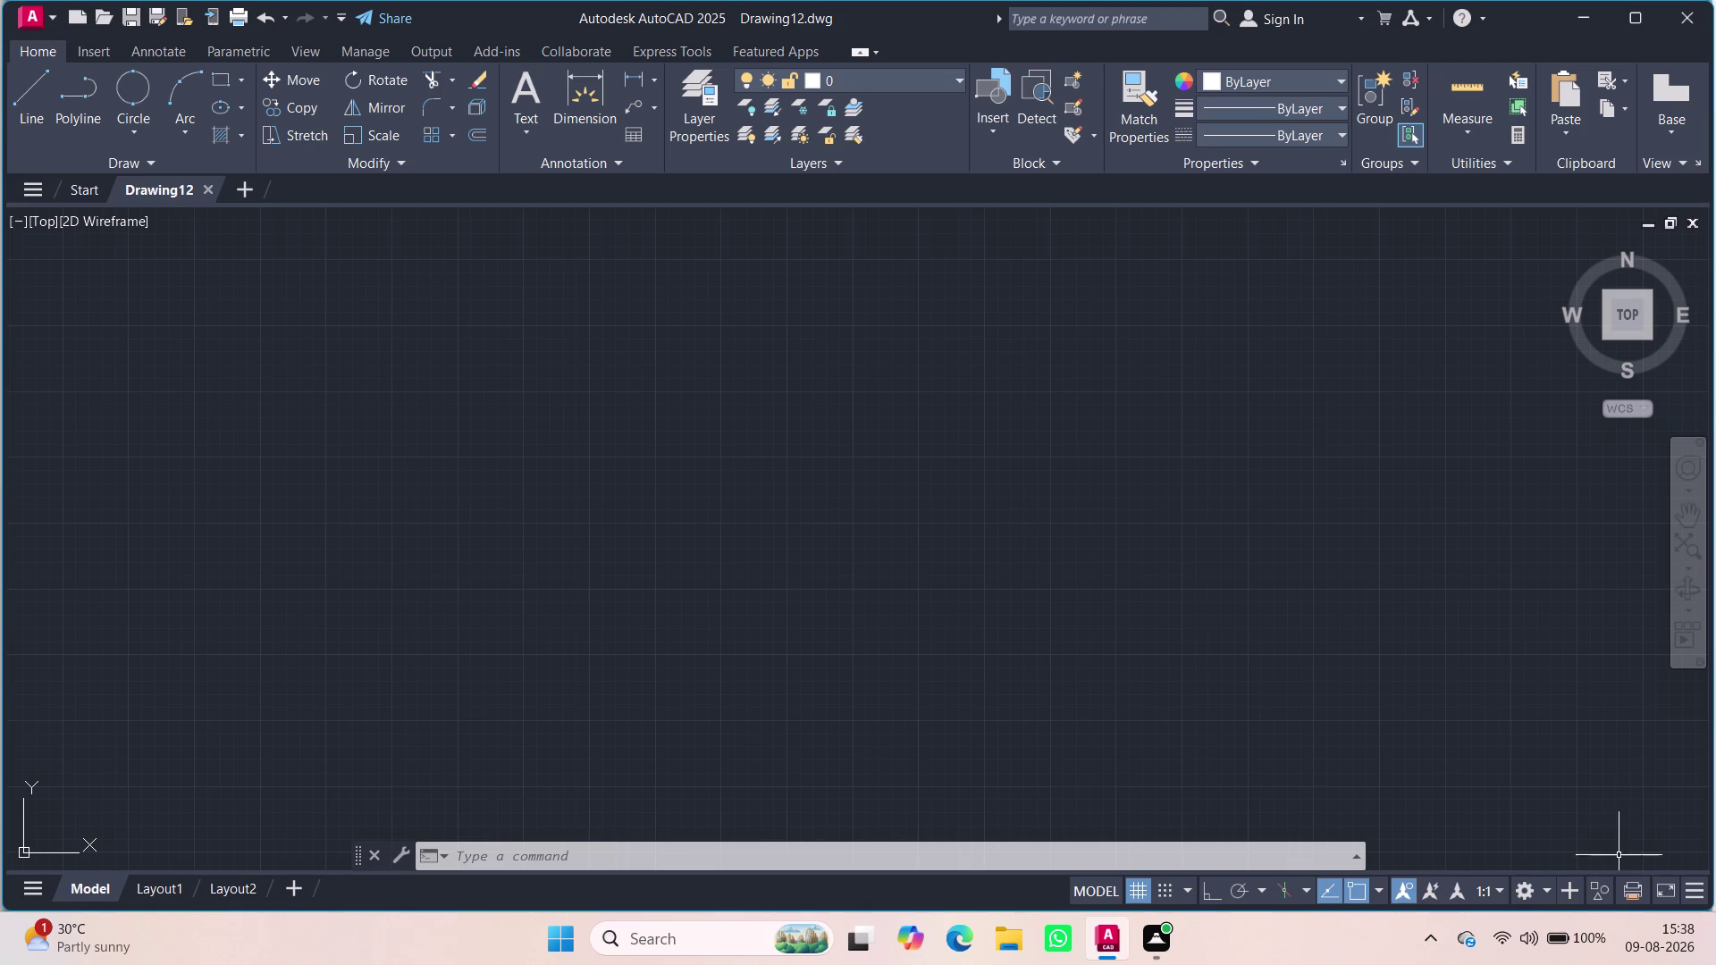
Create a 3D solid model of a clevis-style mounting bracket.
Switch the workspace to 3D Modeling and cancel the stray DS command.
click(1538, 888)
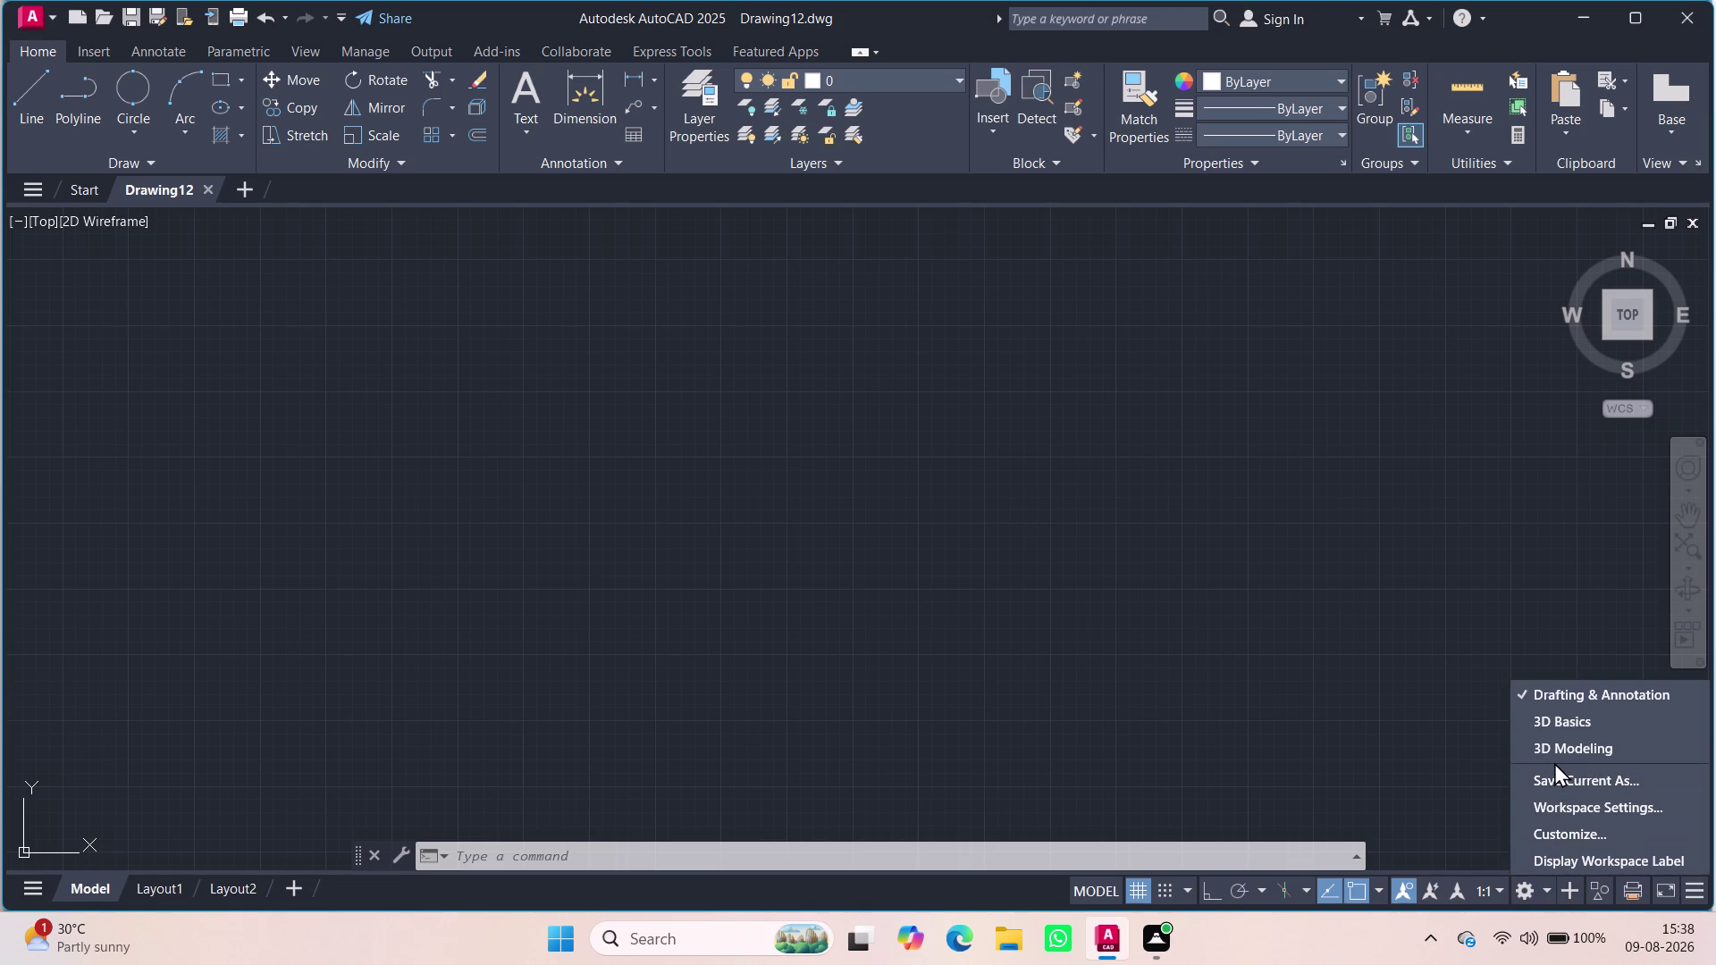
click(1553, 756)
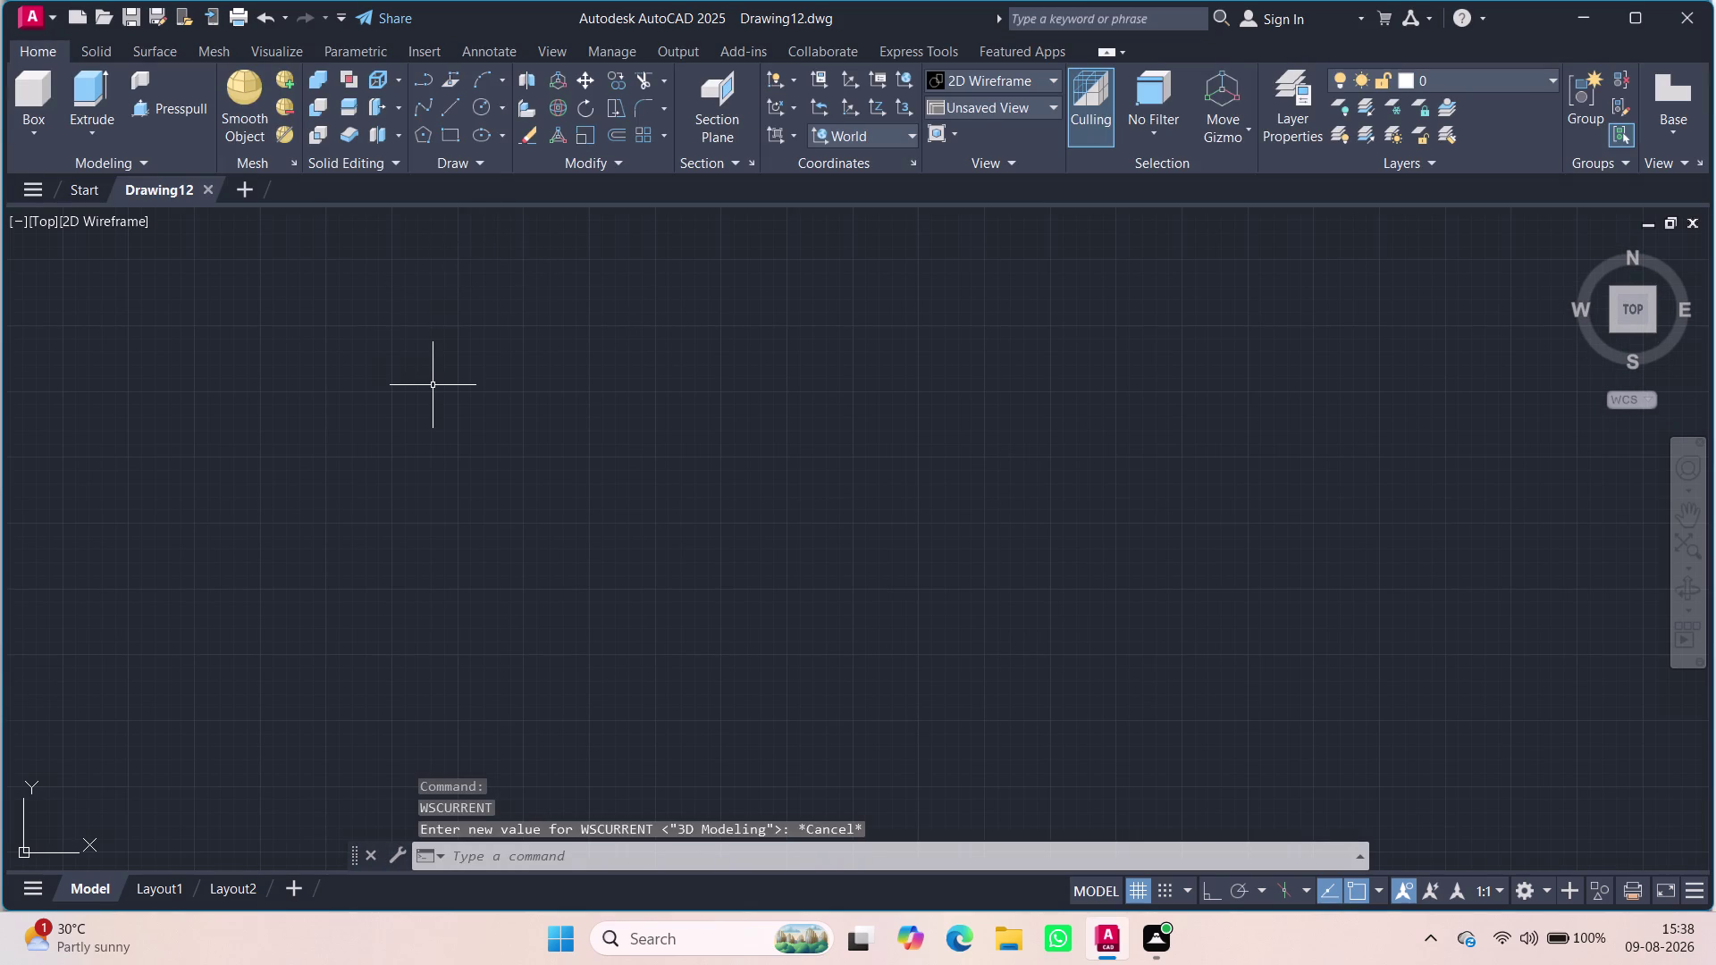
text(ds)
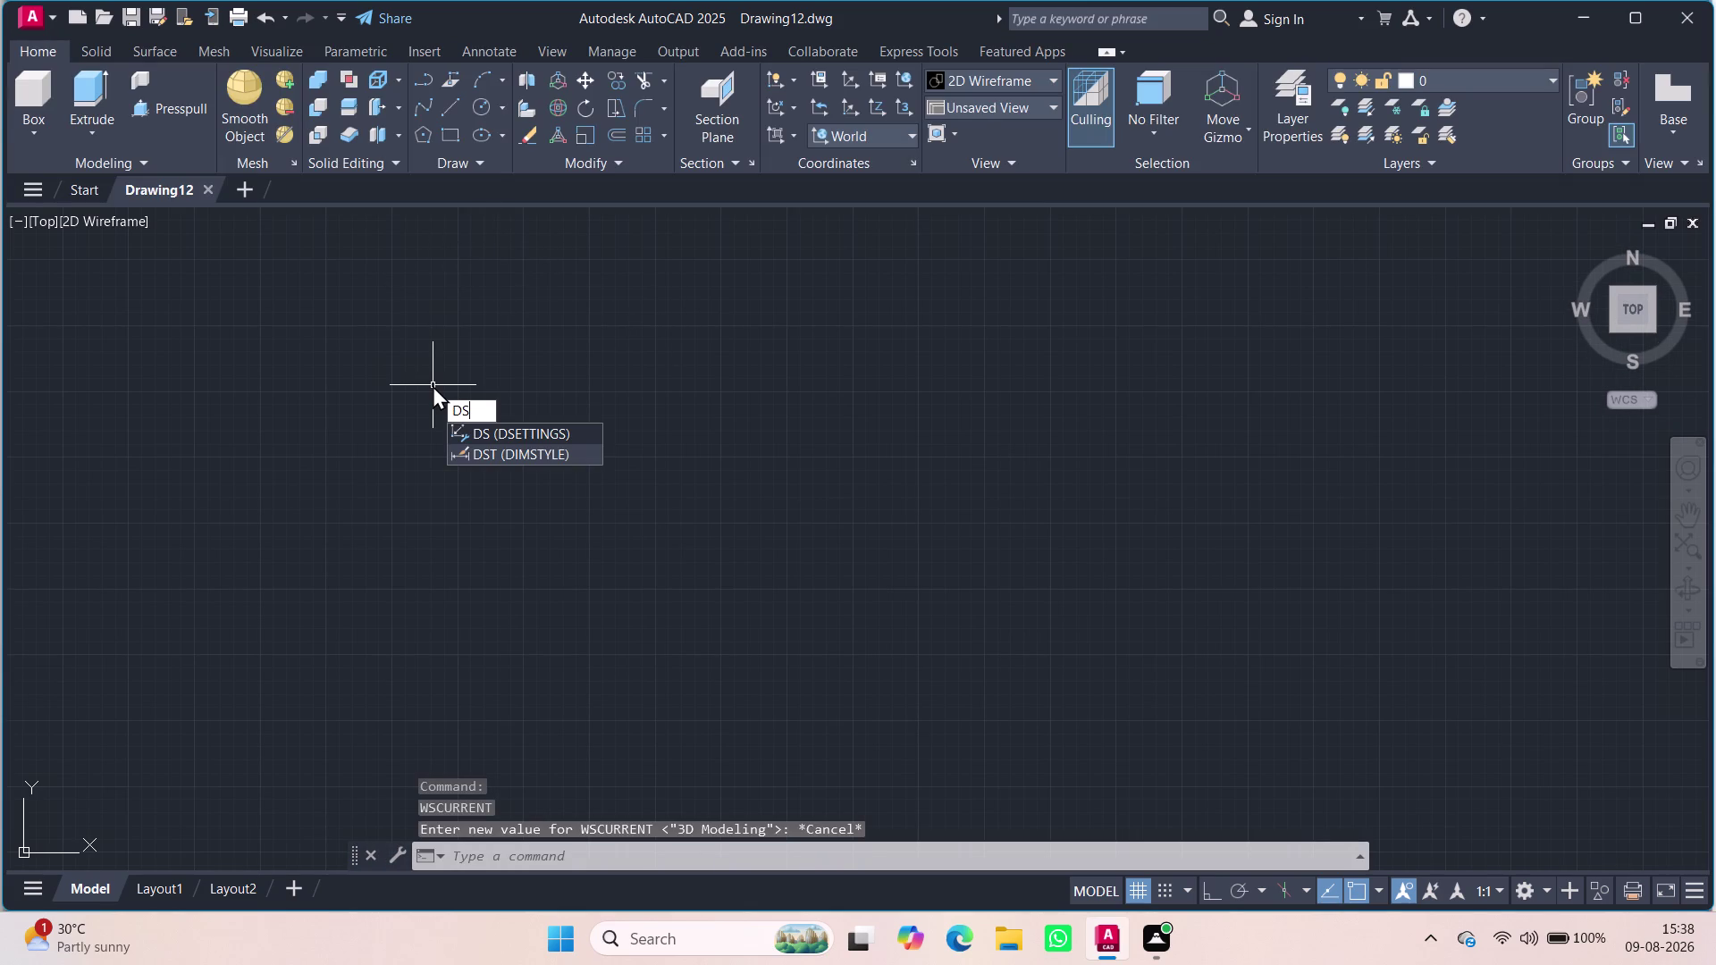
key(Escape)
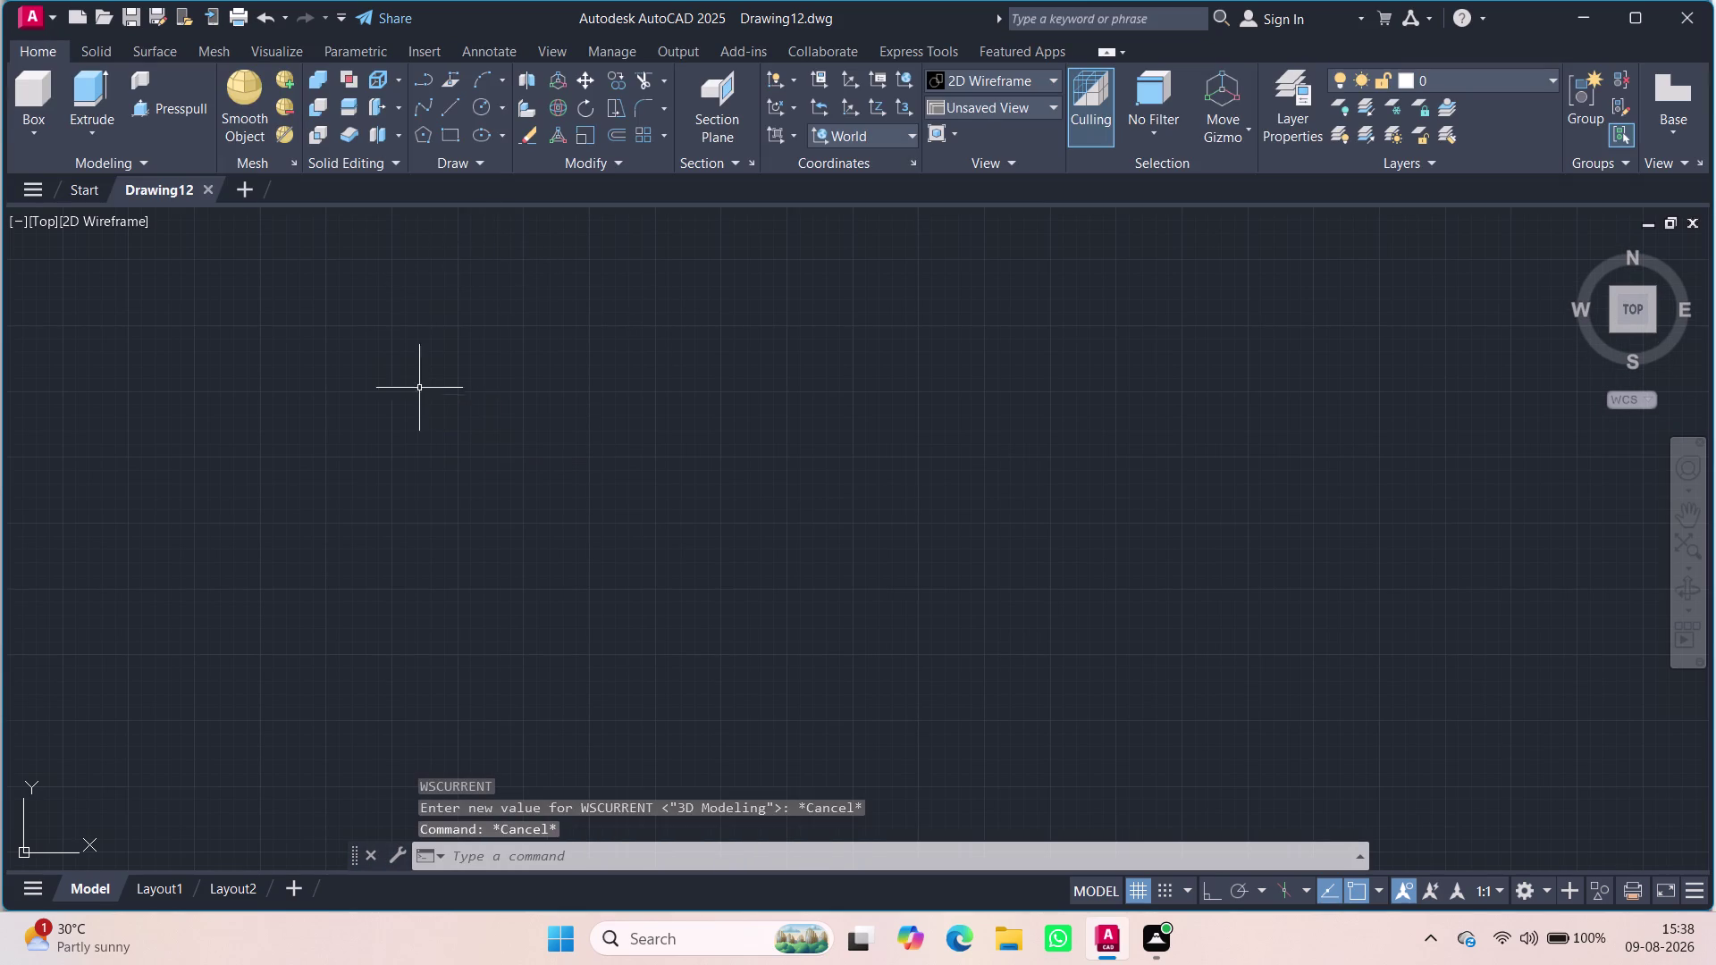
click(48, 224)
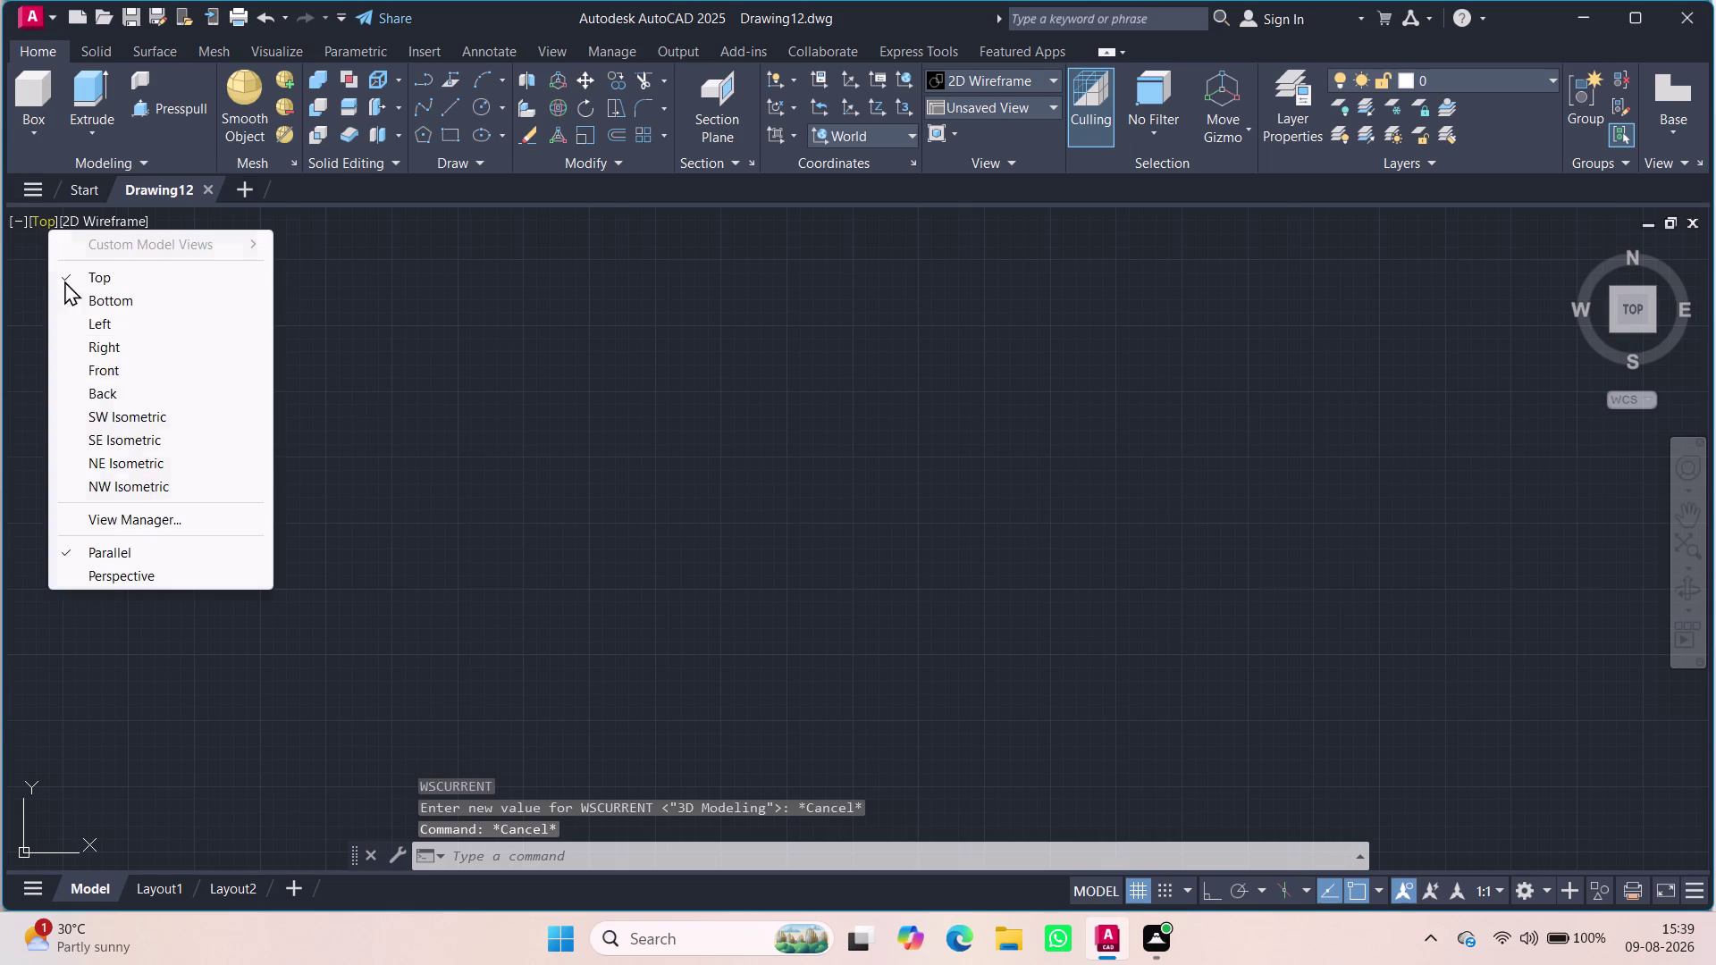
Go to SE Isometric, then set both the UCS and the named view to Top.
click(102, 438)
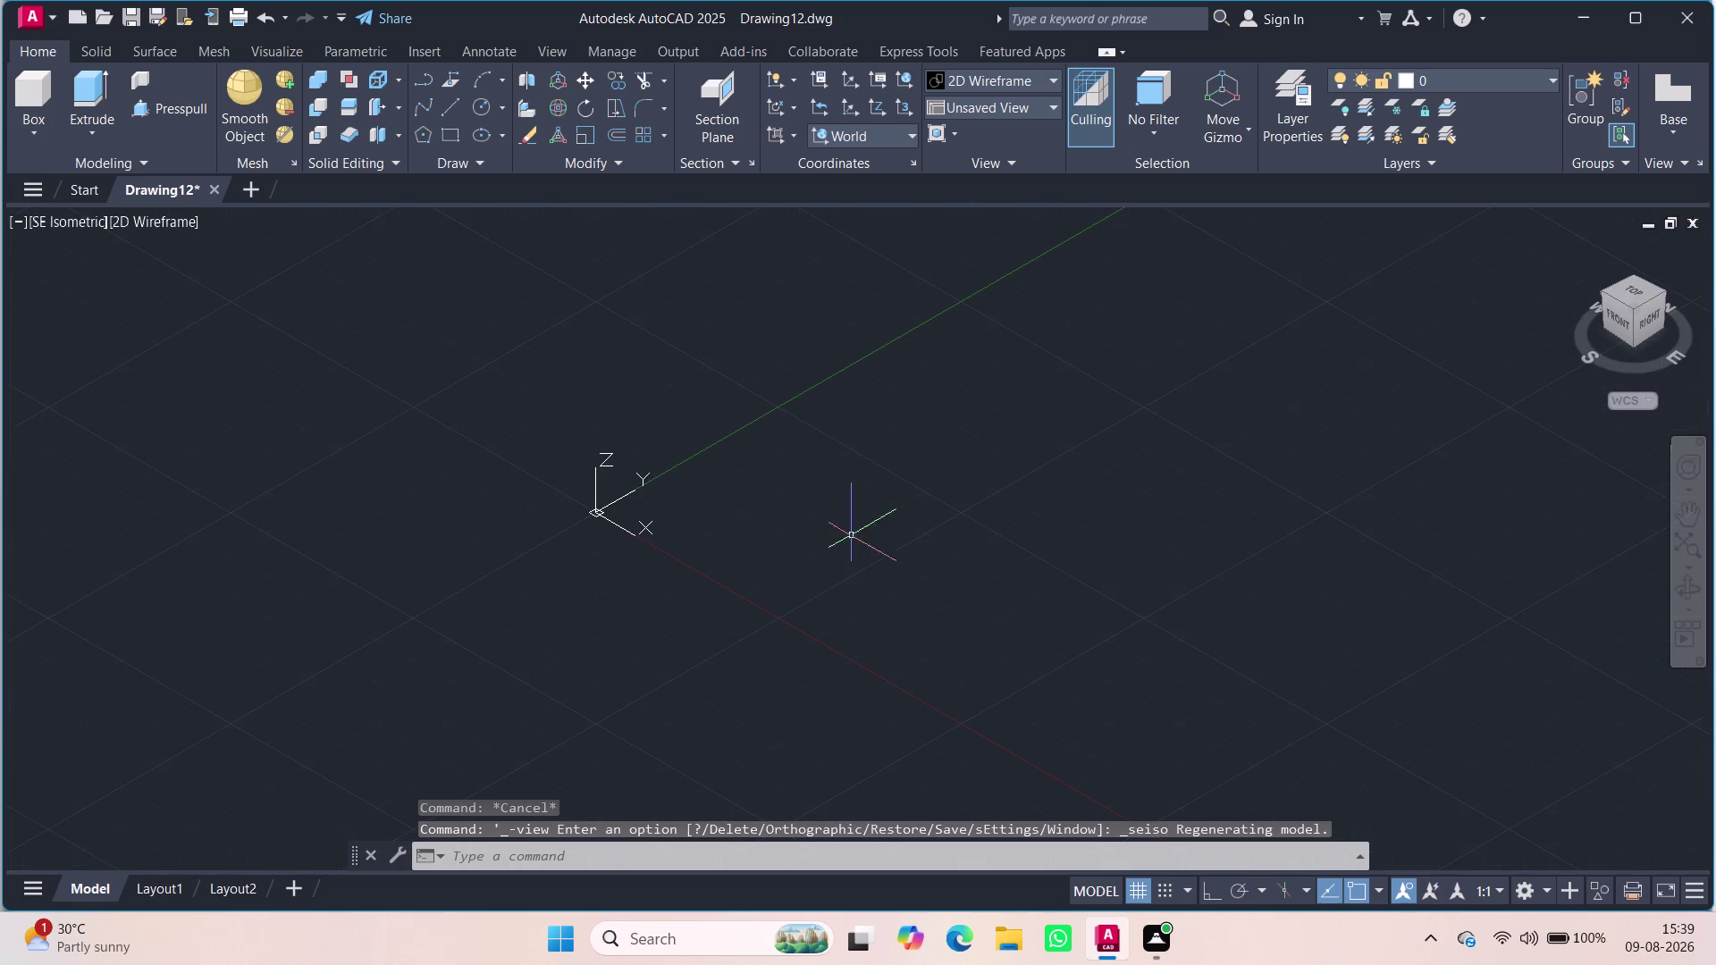
click(922, 131)
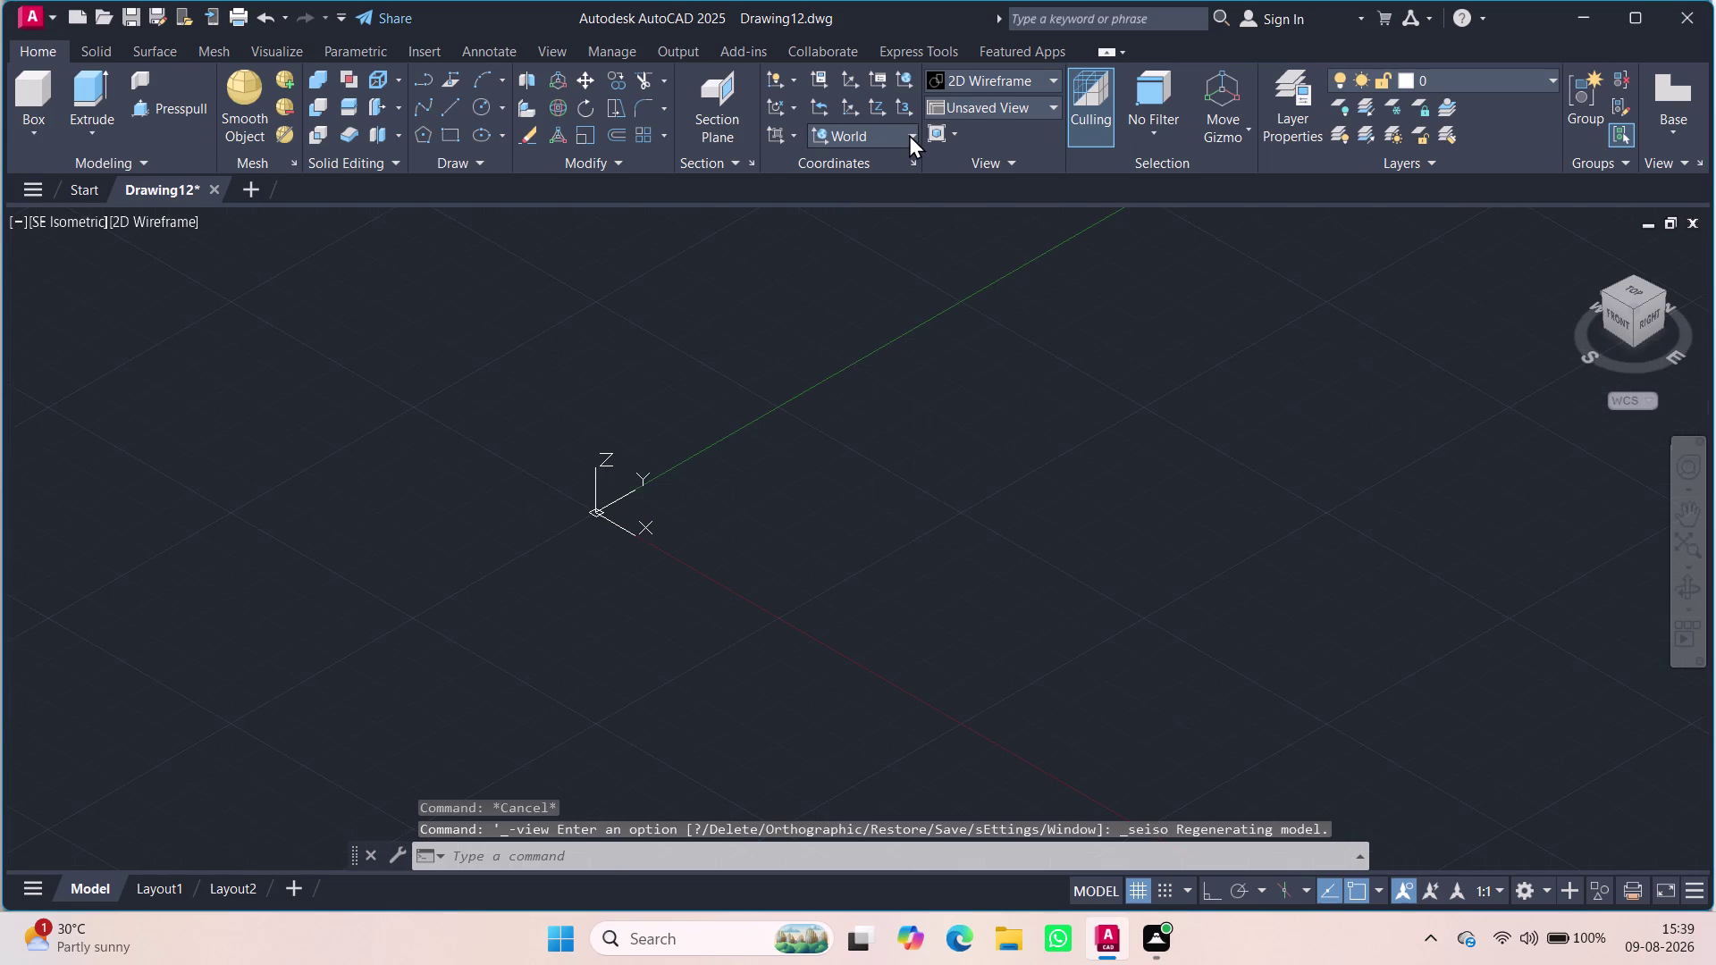
click(908, 134)
click(907, 132)
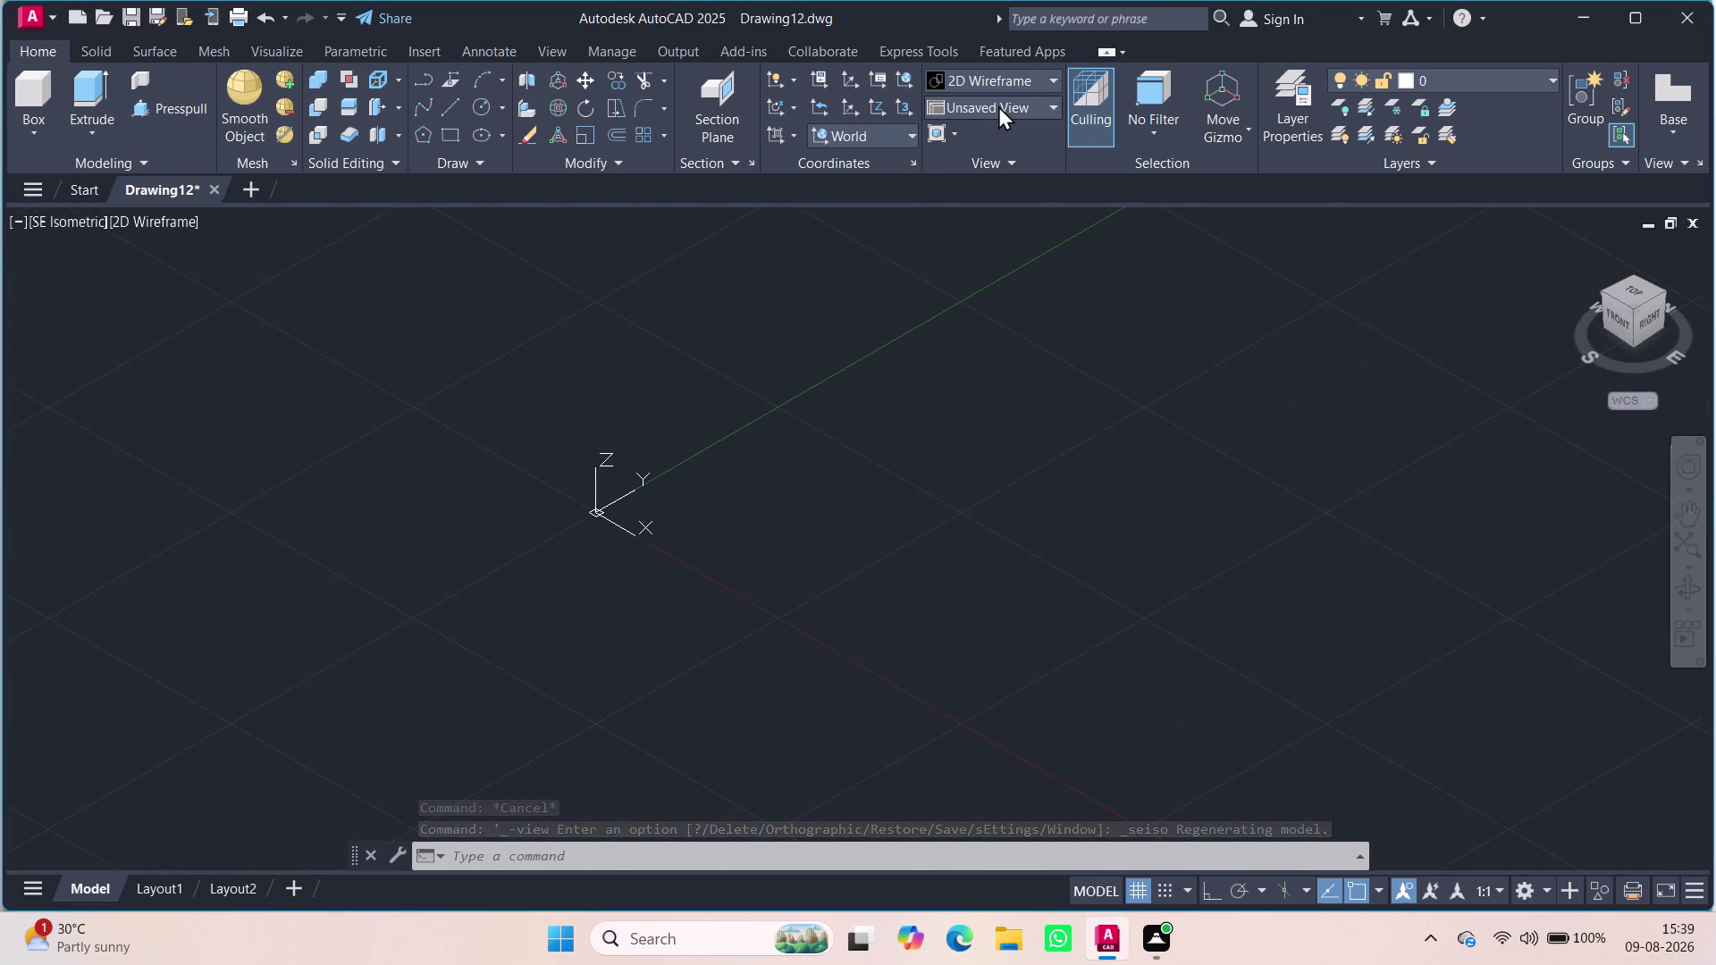
click(999, 106)
click(982, 125)
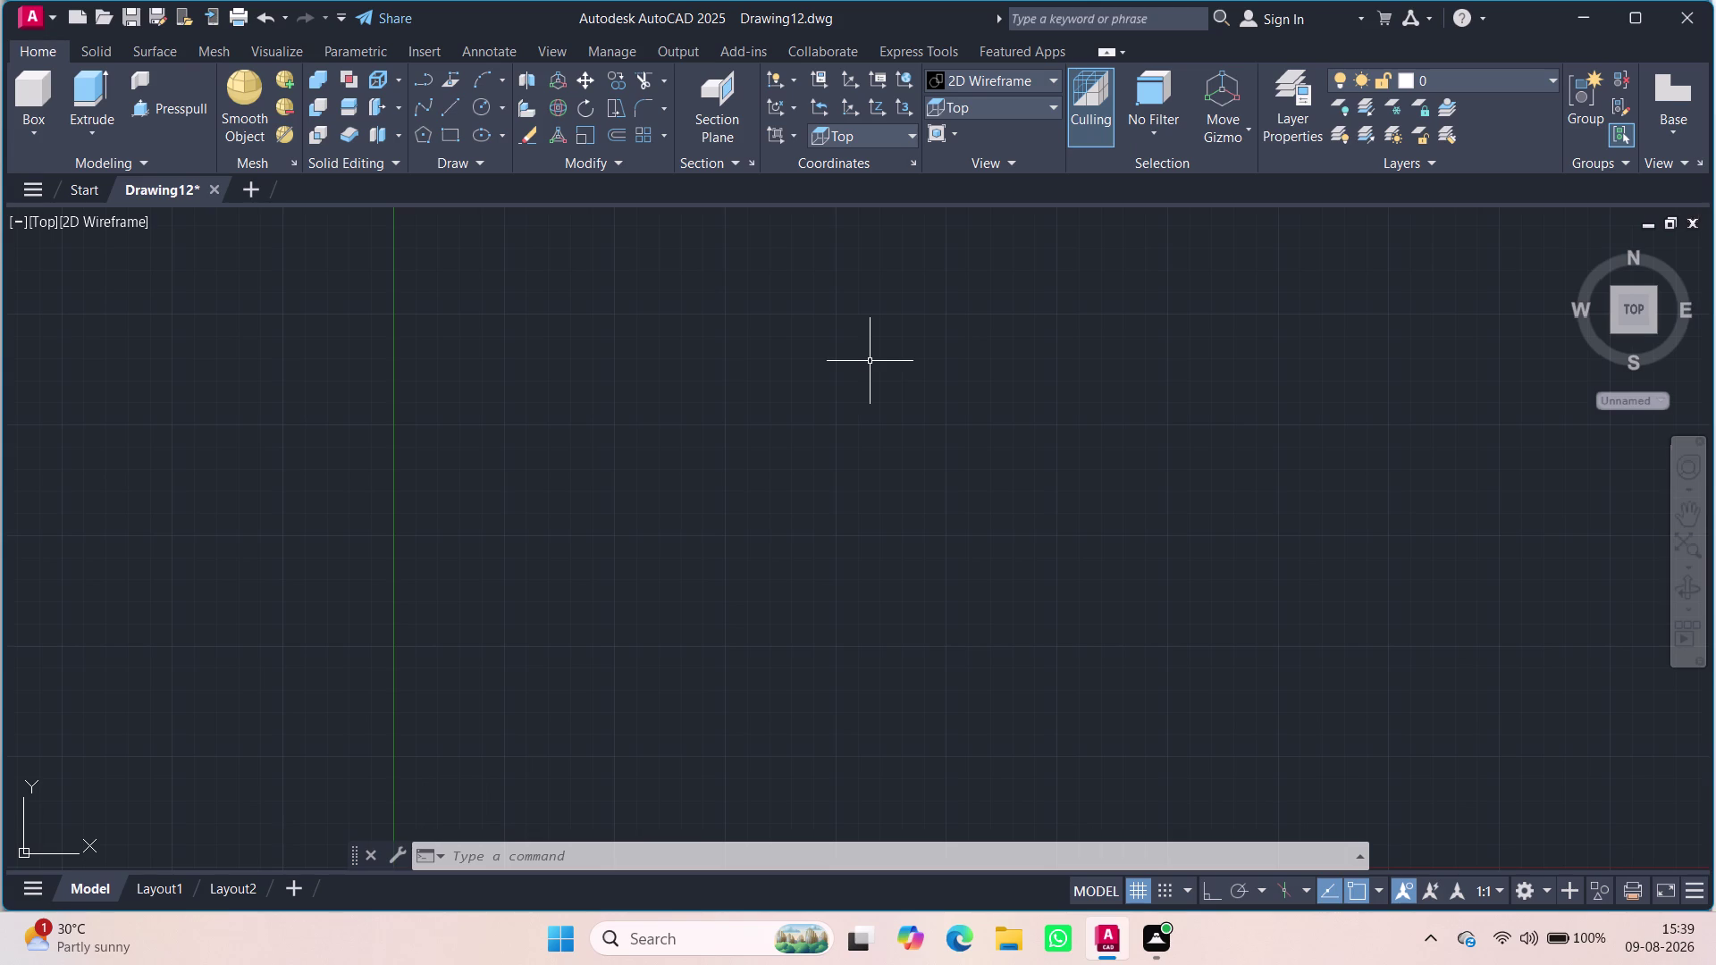
Start a line at a picked point with Ortho mode turned on.
key(l)
key(Return)
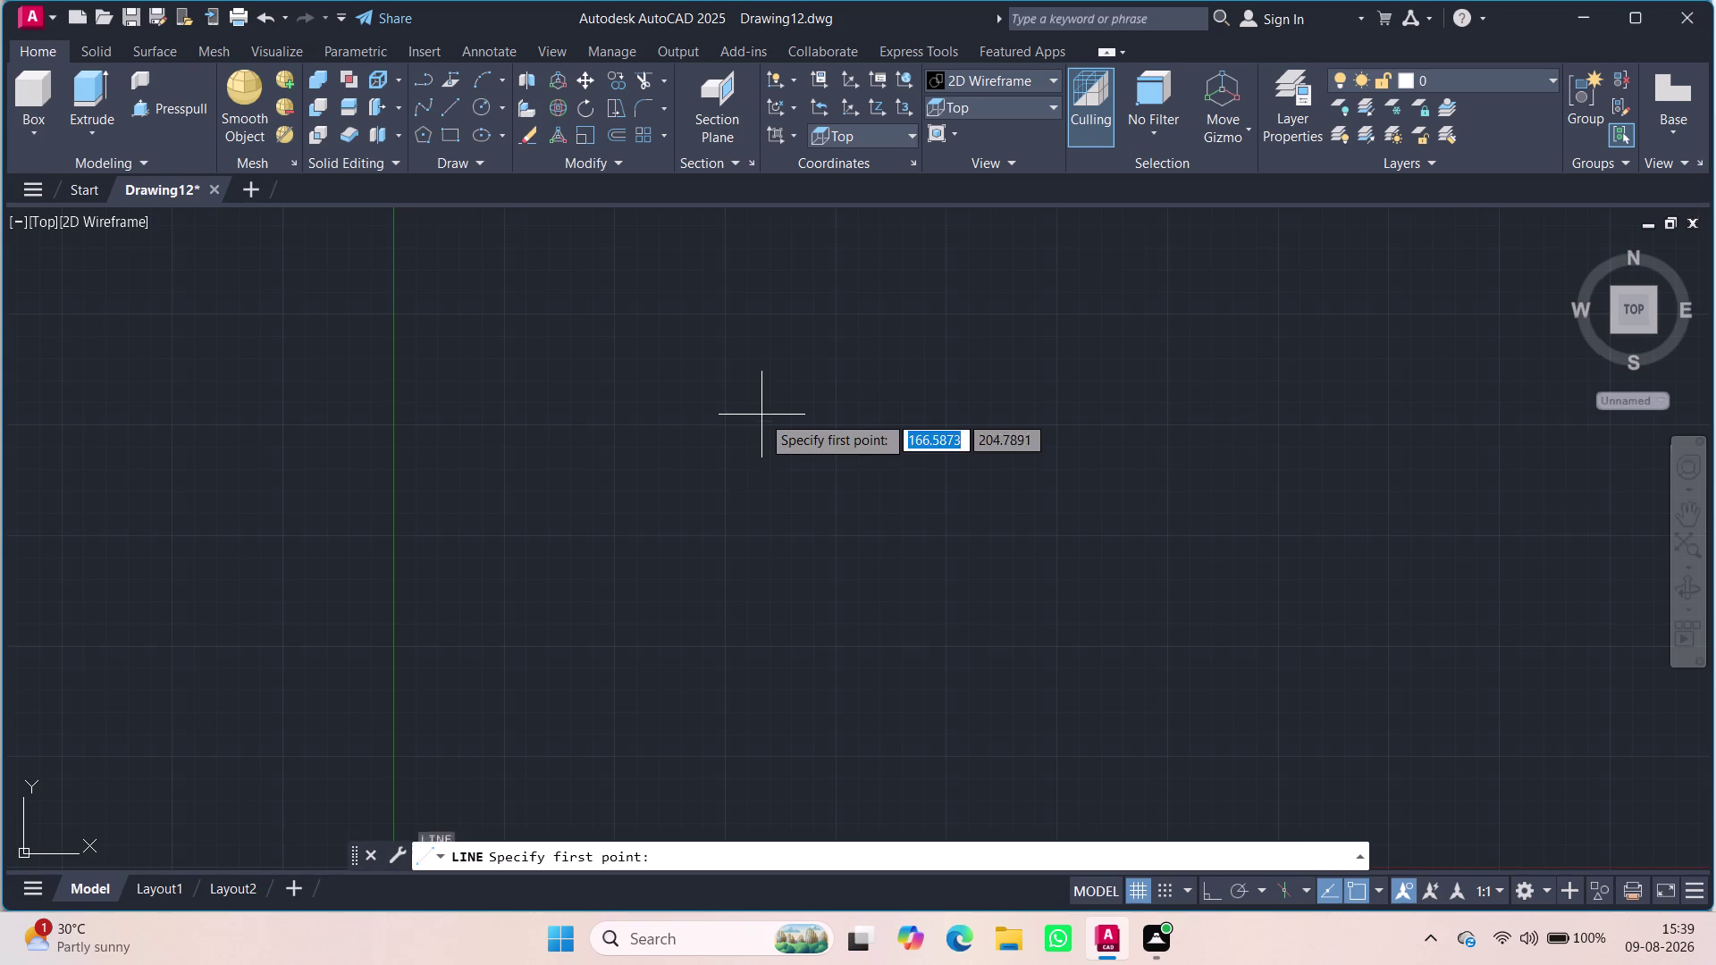
click(635, 448)
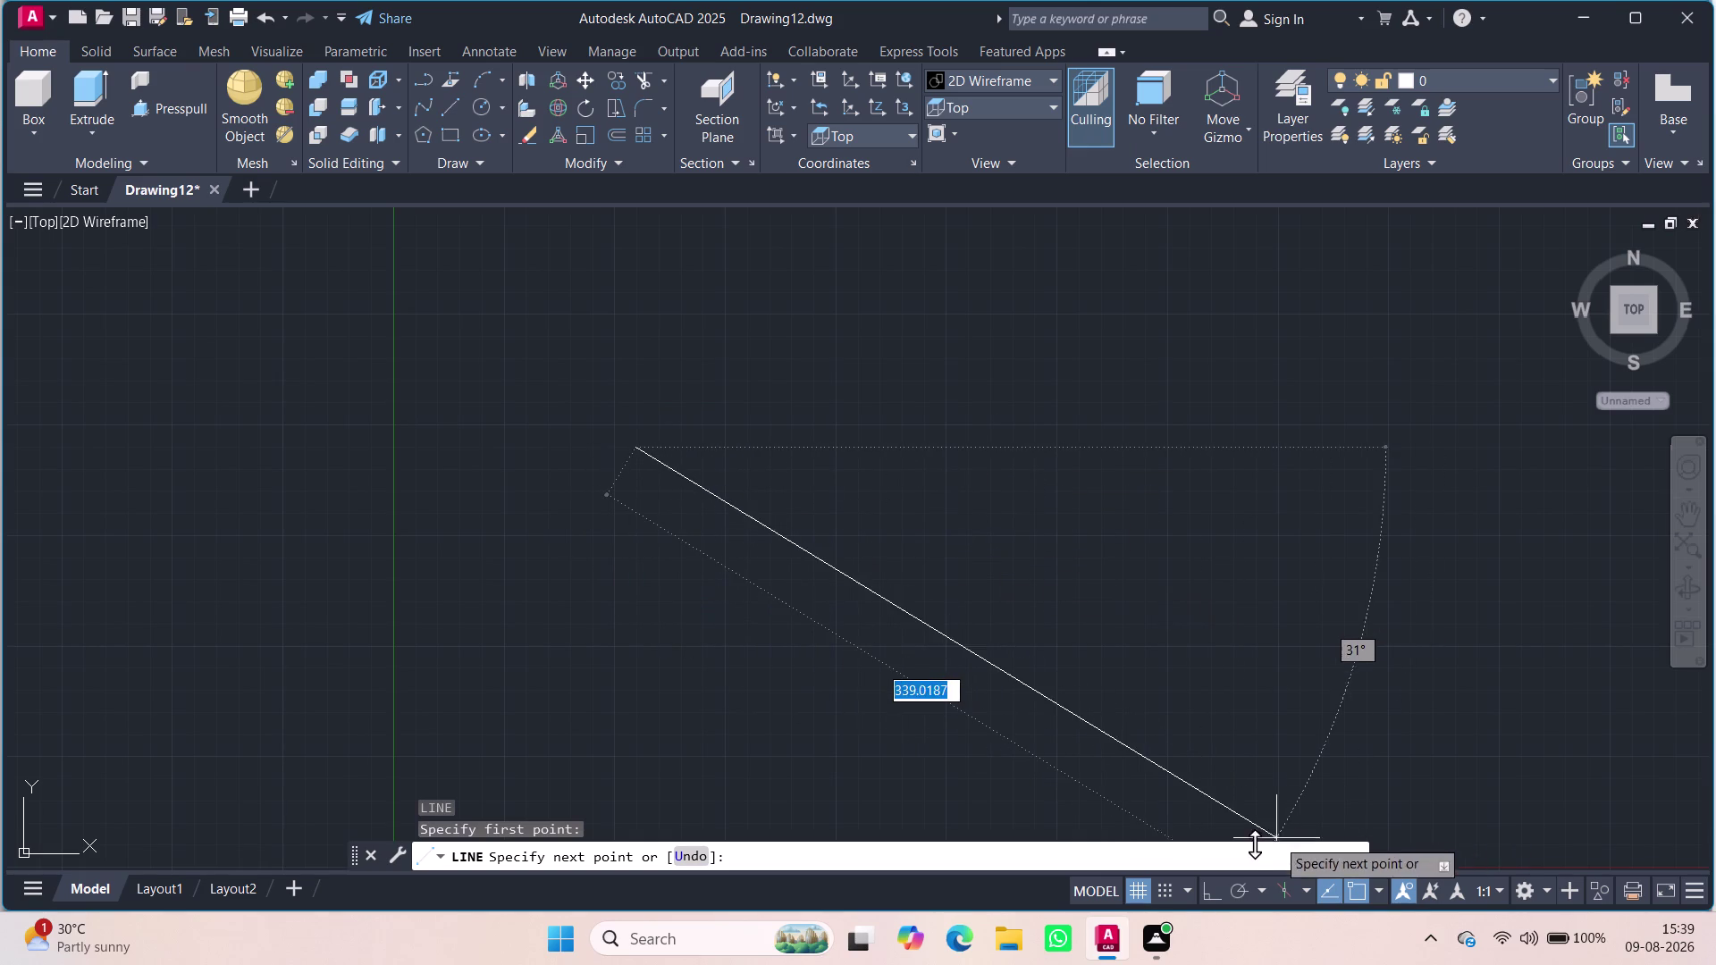
click(1208, 878)
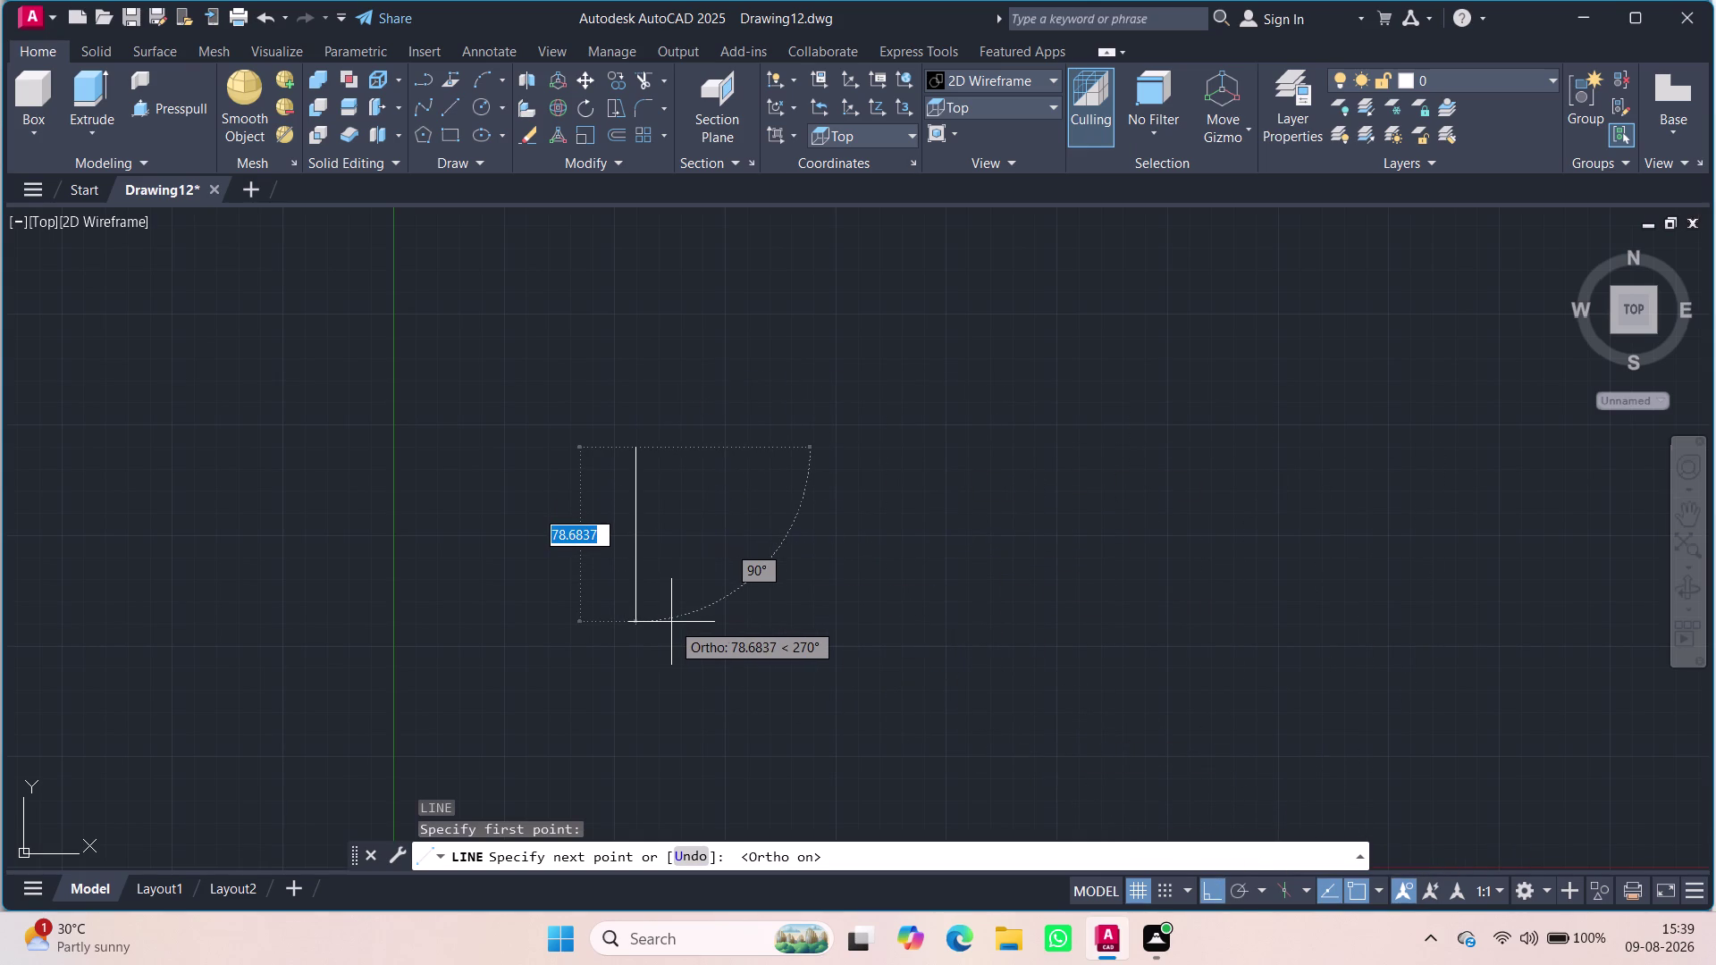
scroll(up, 3)
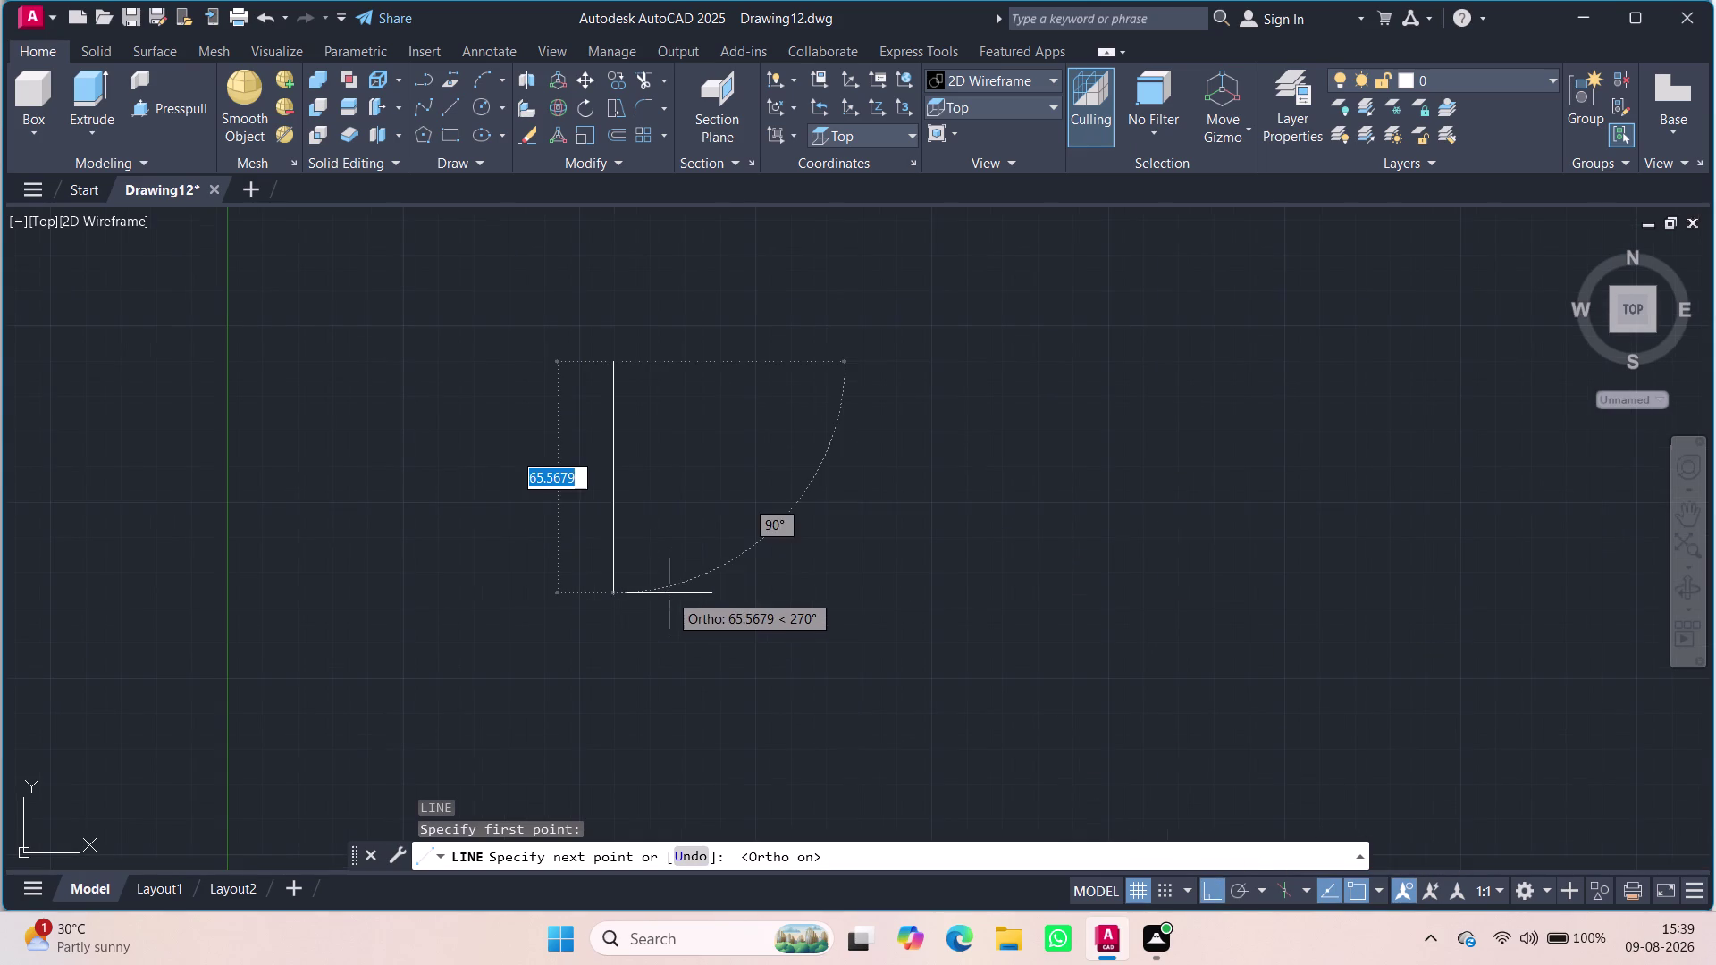
scroll(up, 3)
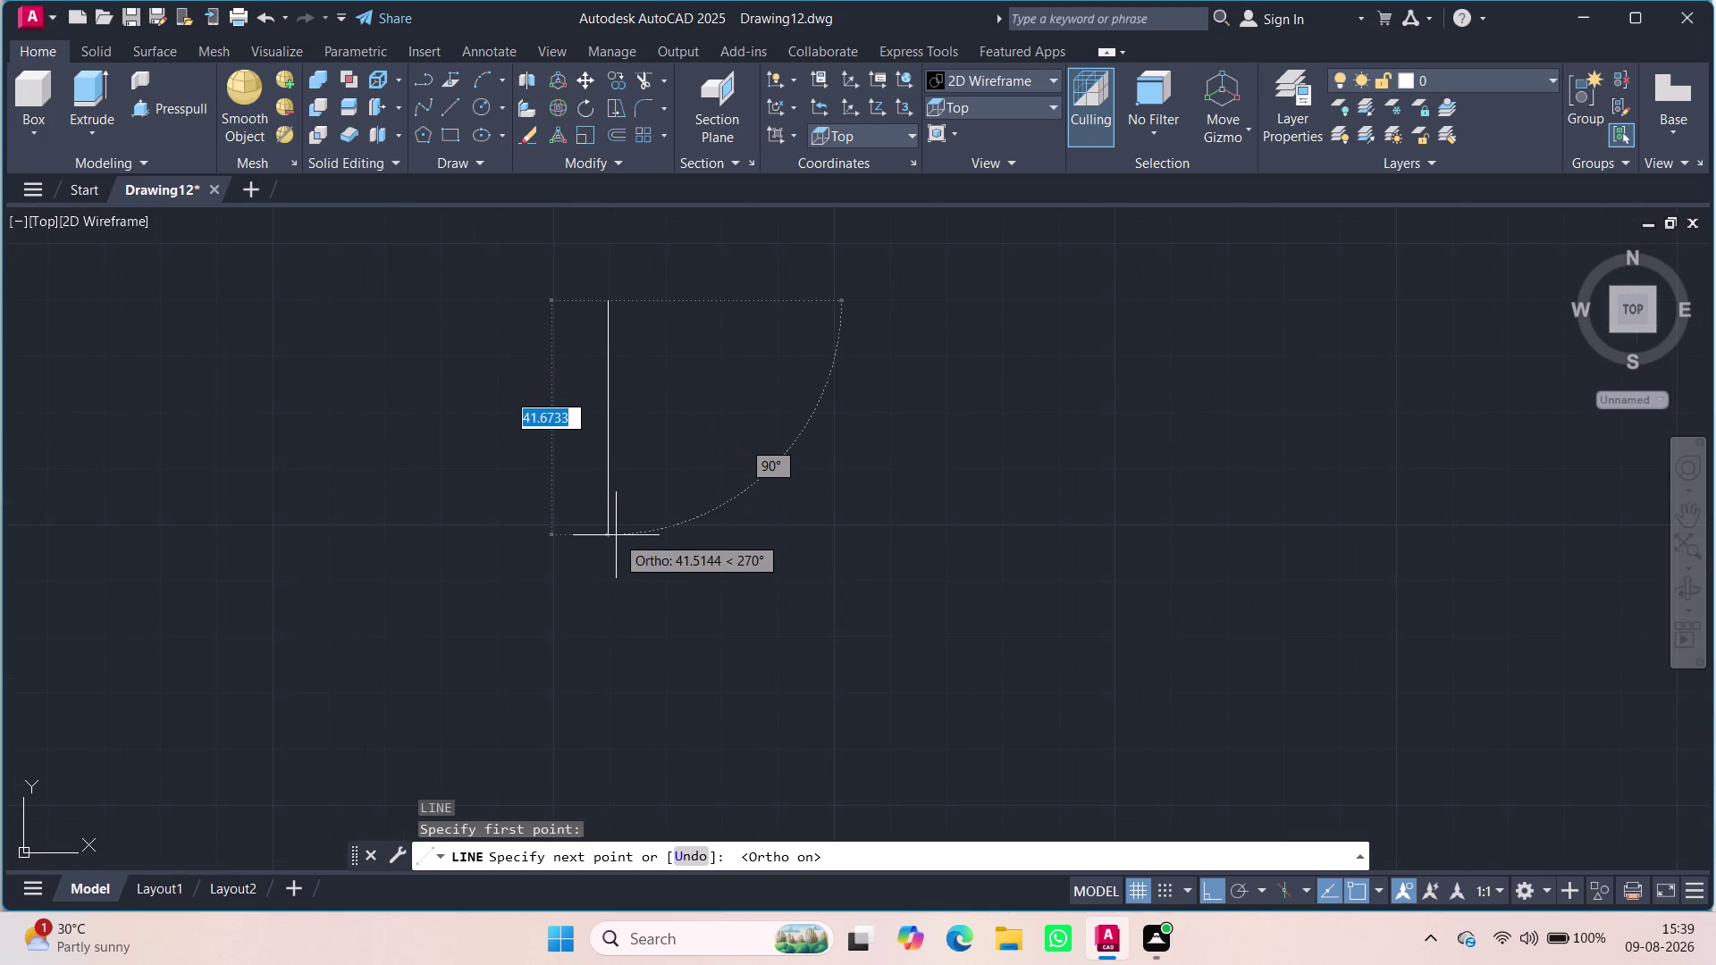
Draw the 44-unit vertical left edge and the 96-unit bottom edge.
text(44)
key(Return)
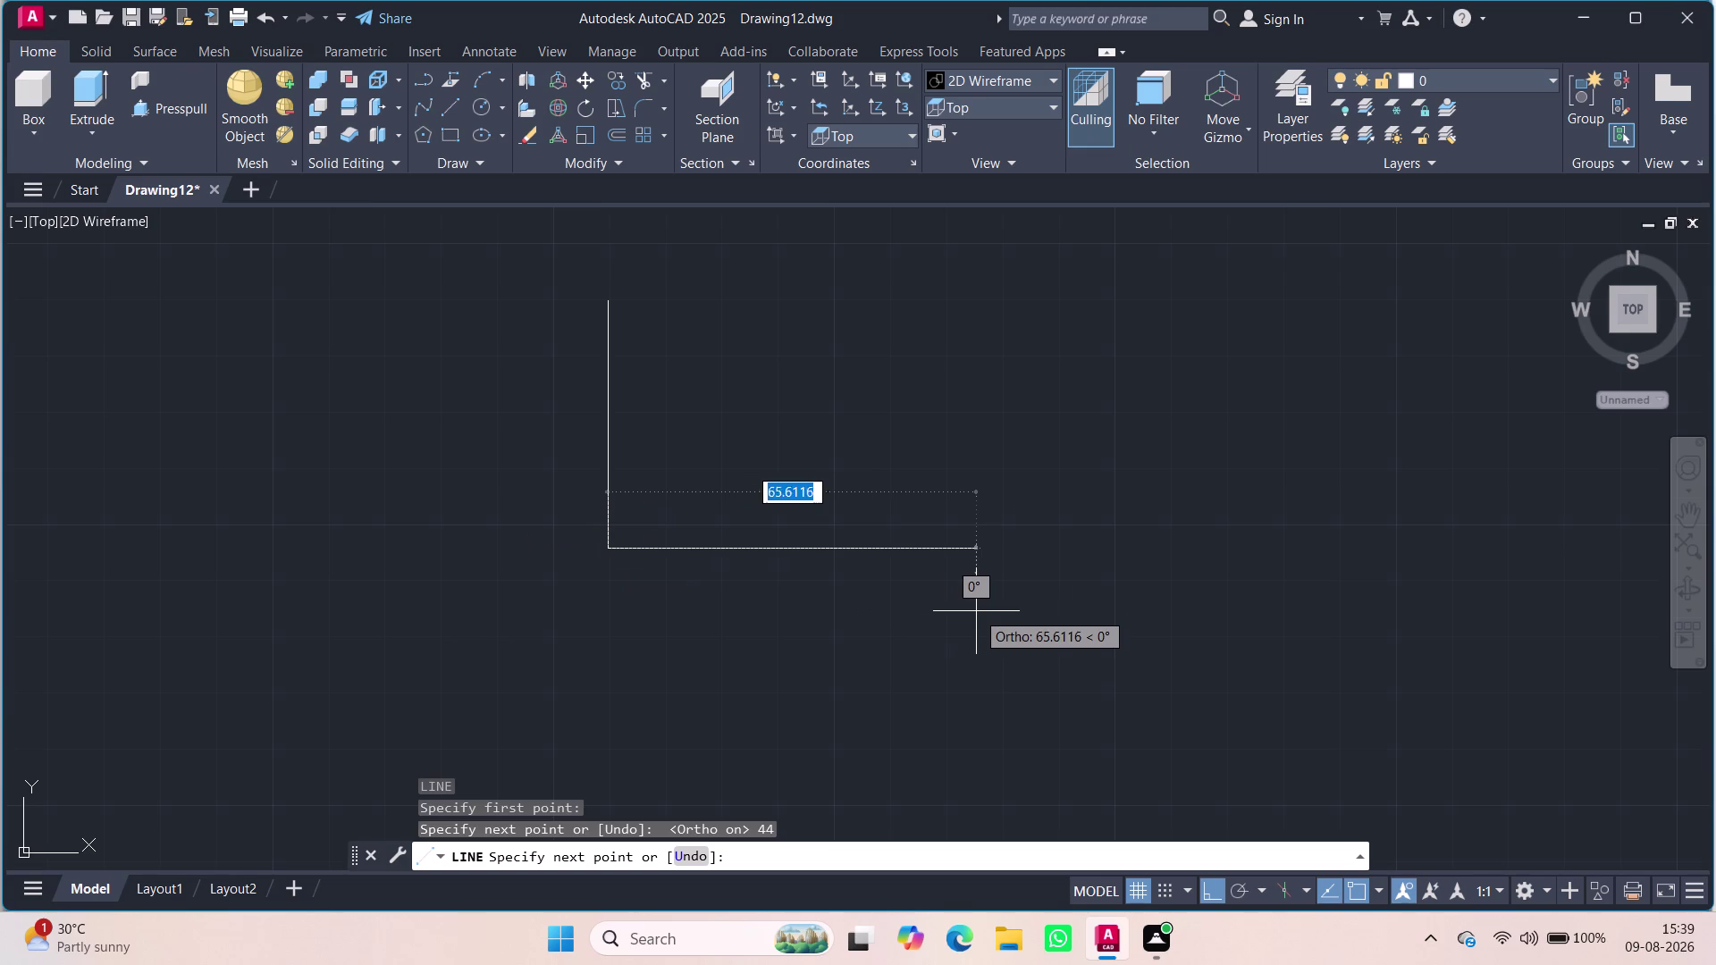
text(96)
key(Return)
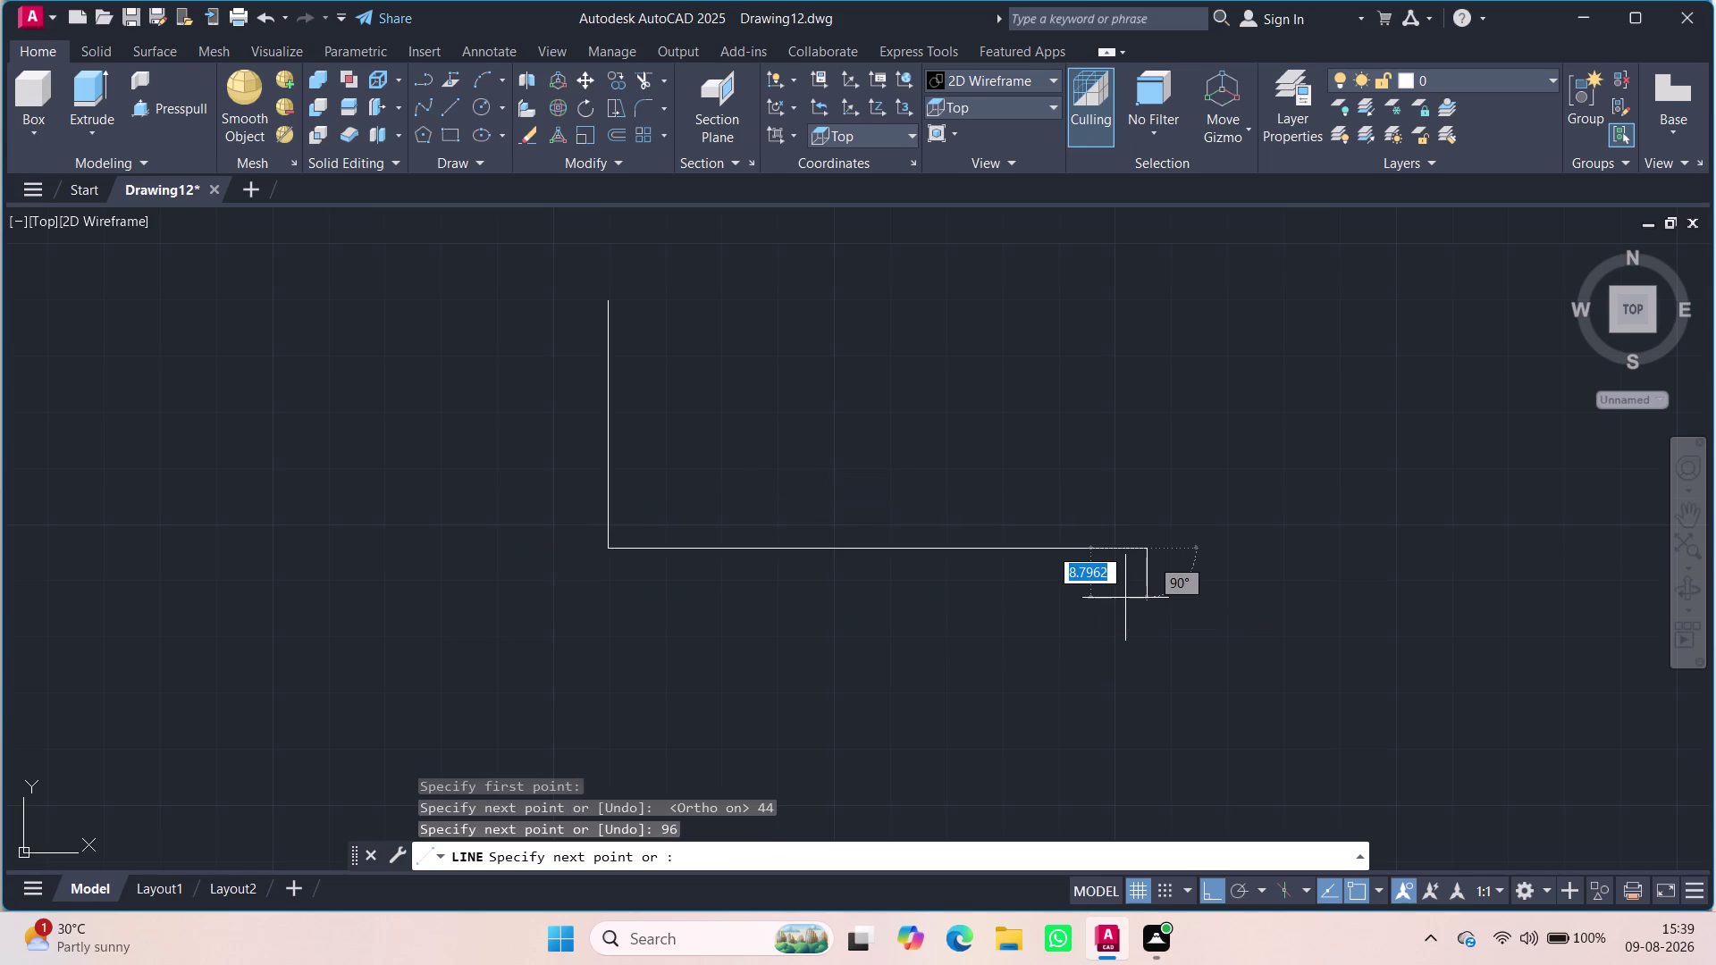
key(Escape)
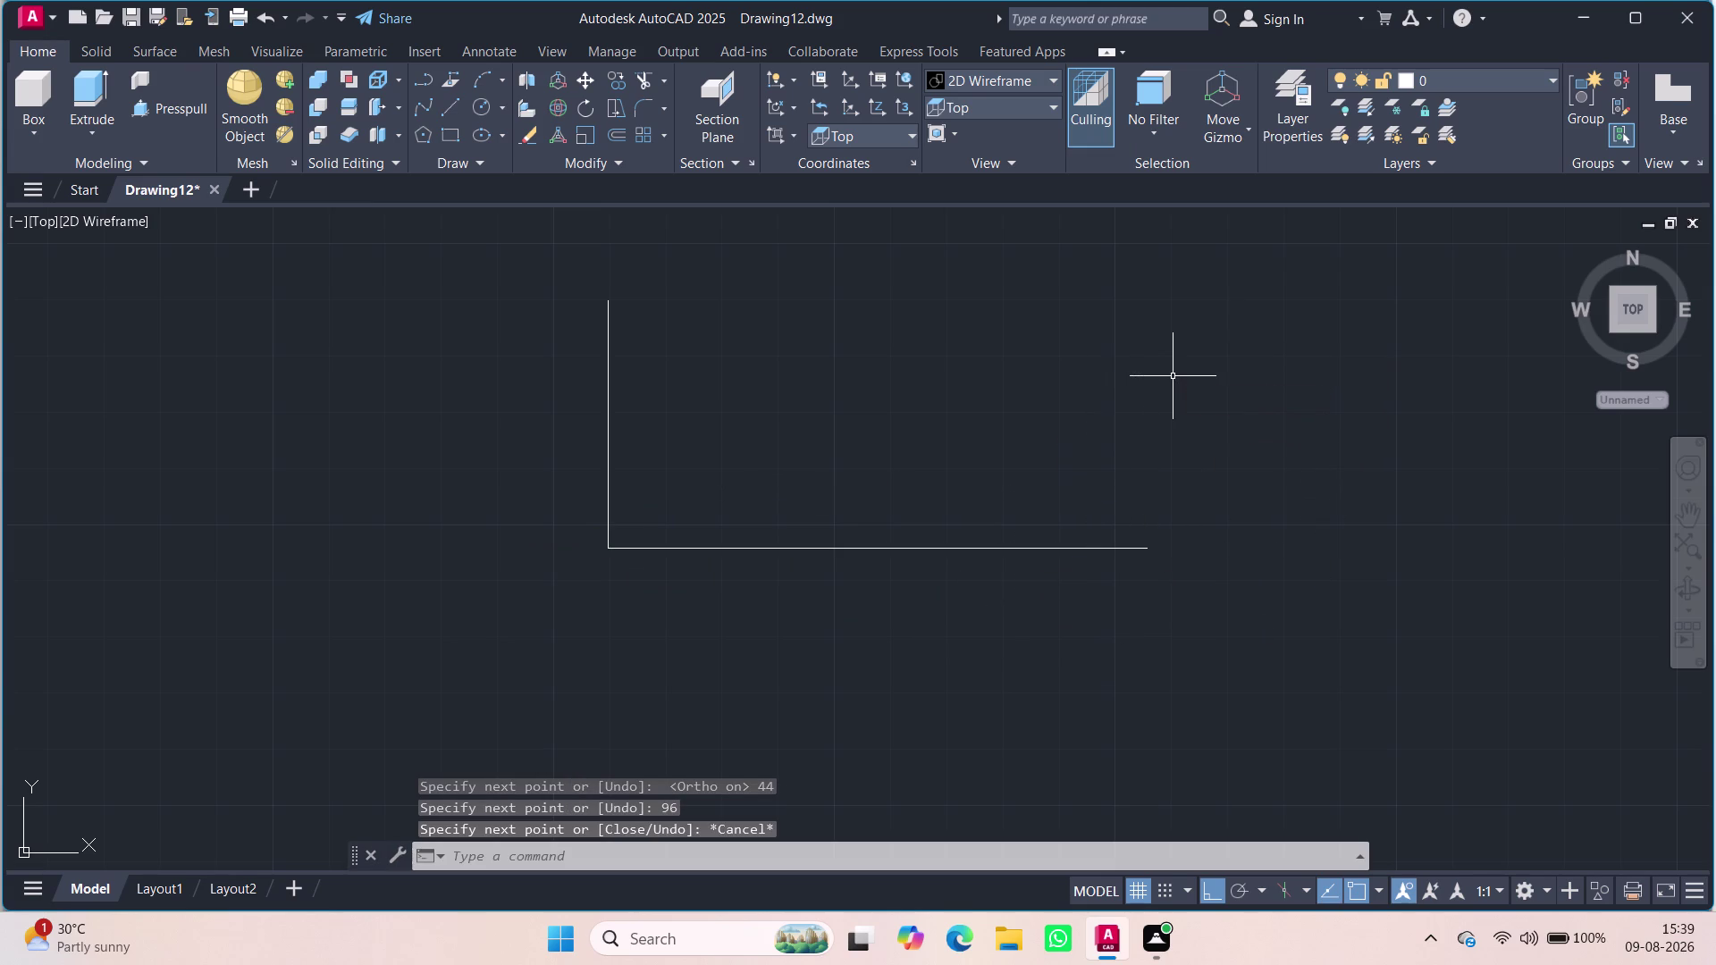
key(space)
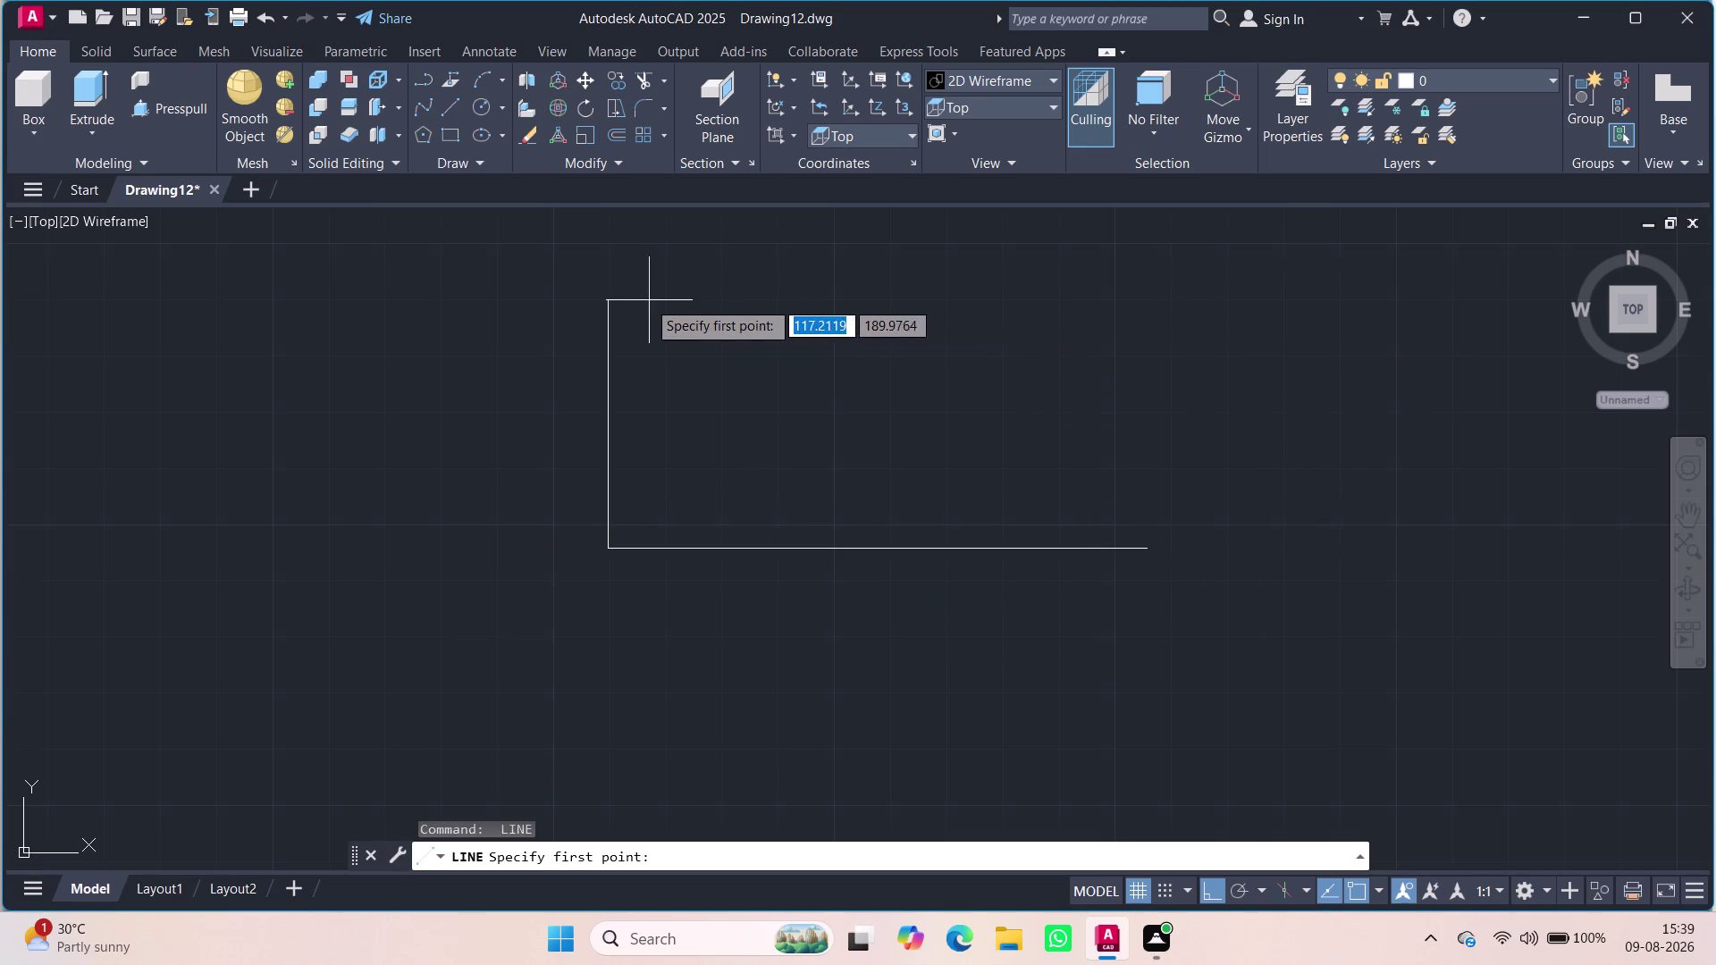
Draw the 96-unit top edge from the left edge's upper end.
click(608, 301)
text(96)
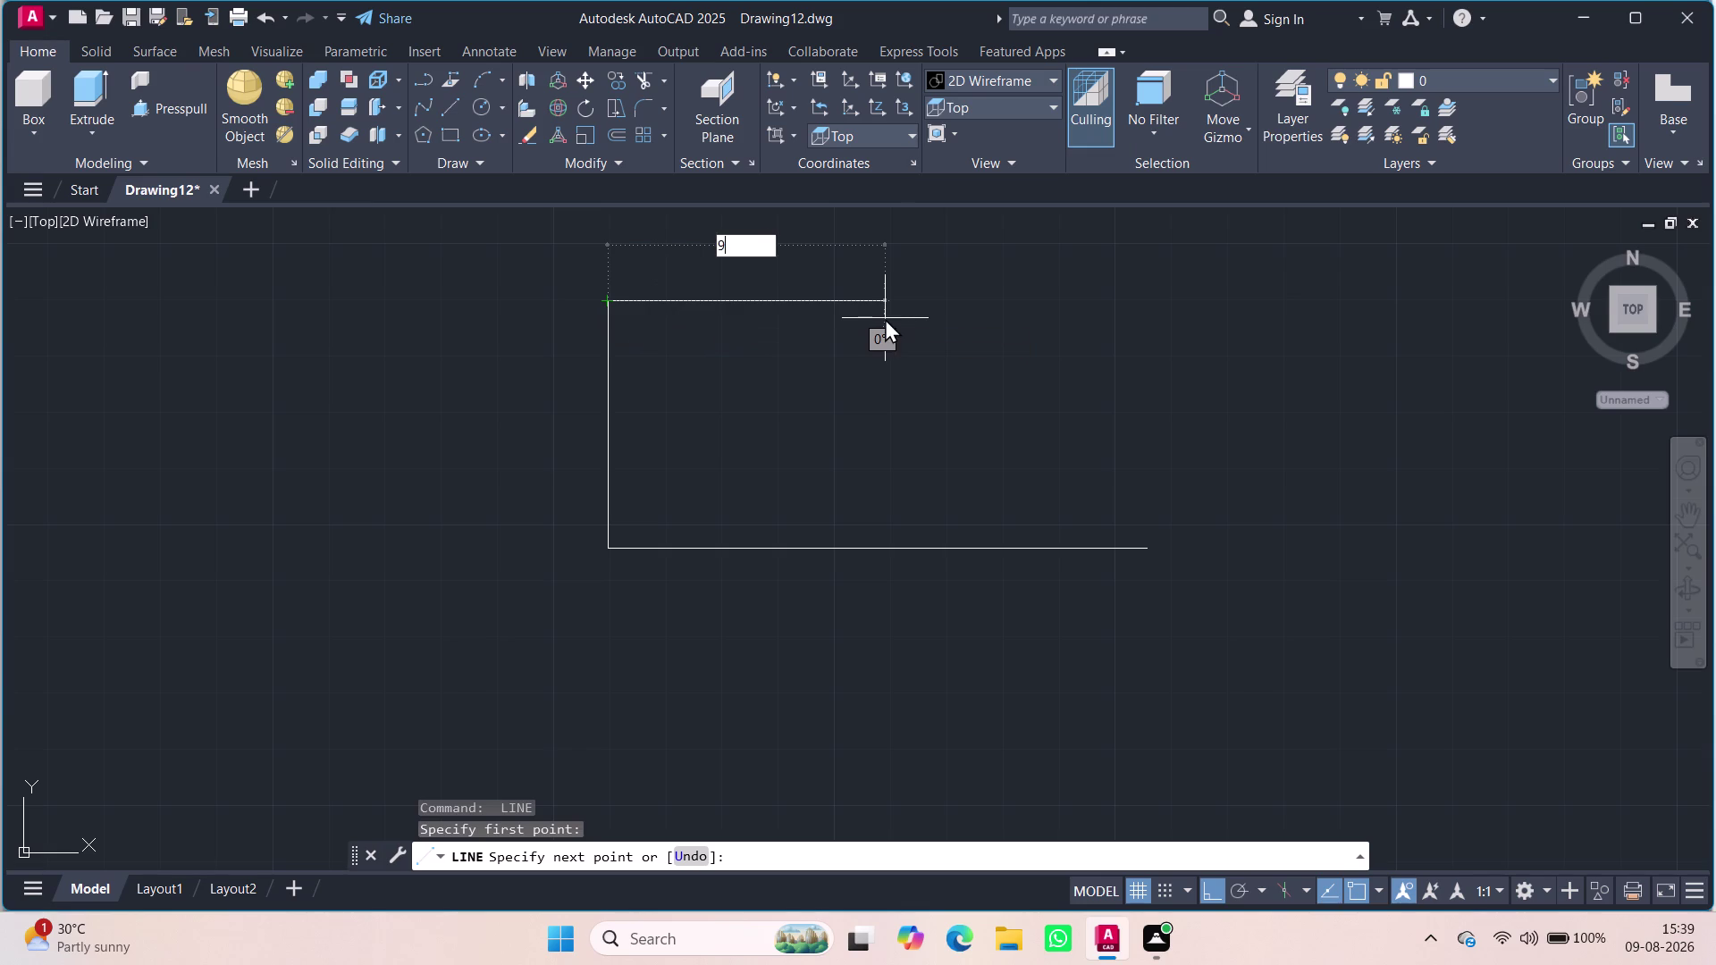
key(Return)
key(Escape)
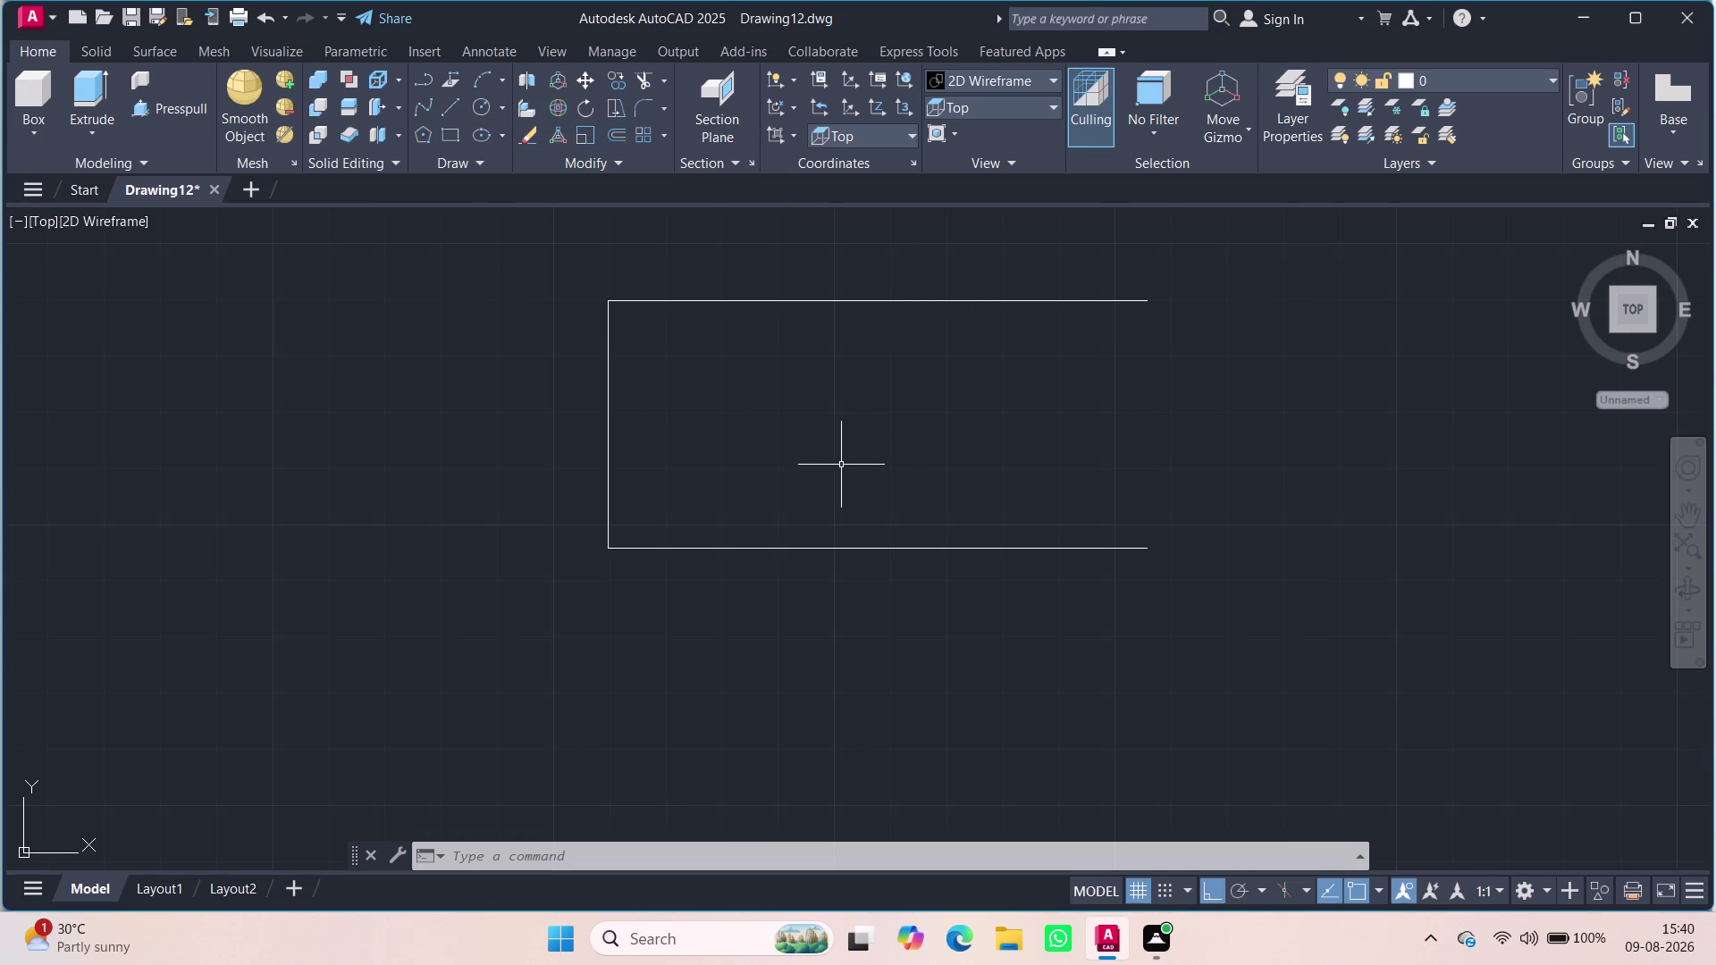
Draw a horizontal centre line from the left edge midpoint to the open right end.
key(l)
key(Return)
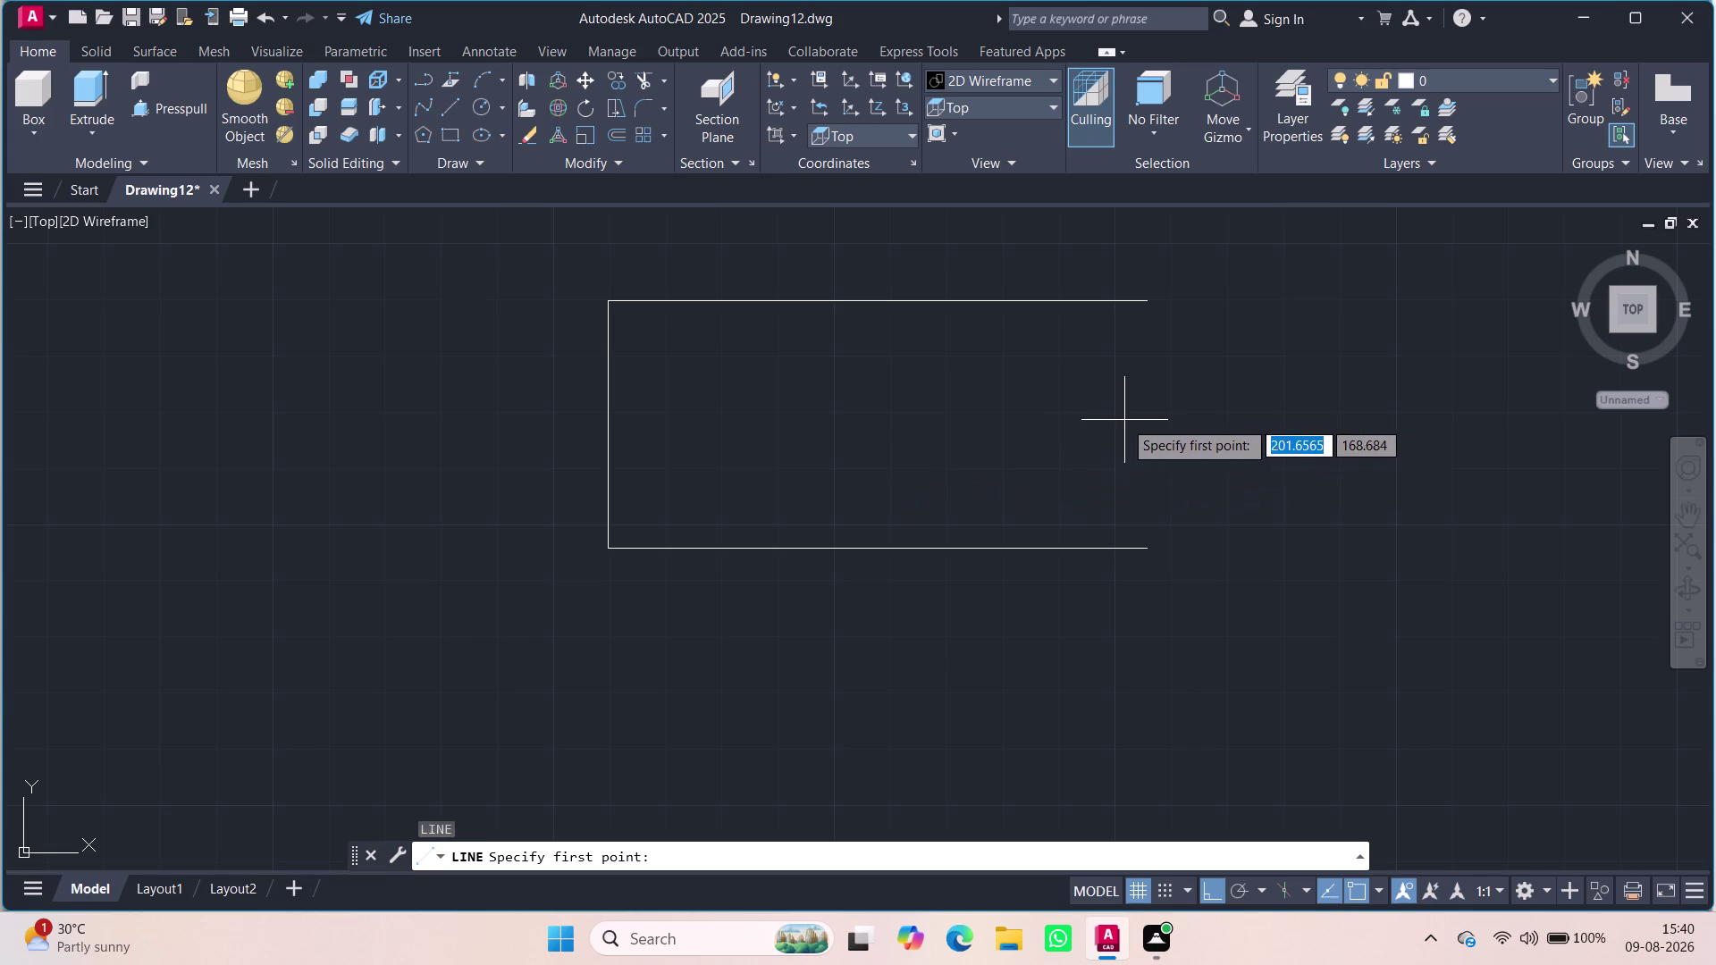
click(607, 425)
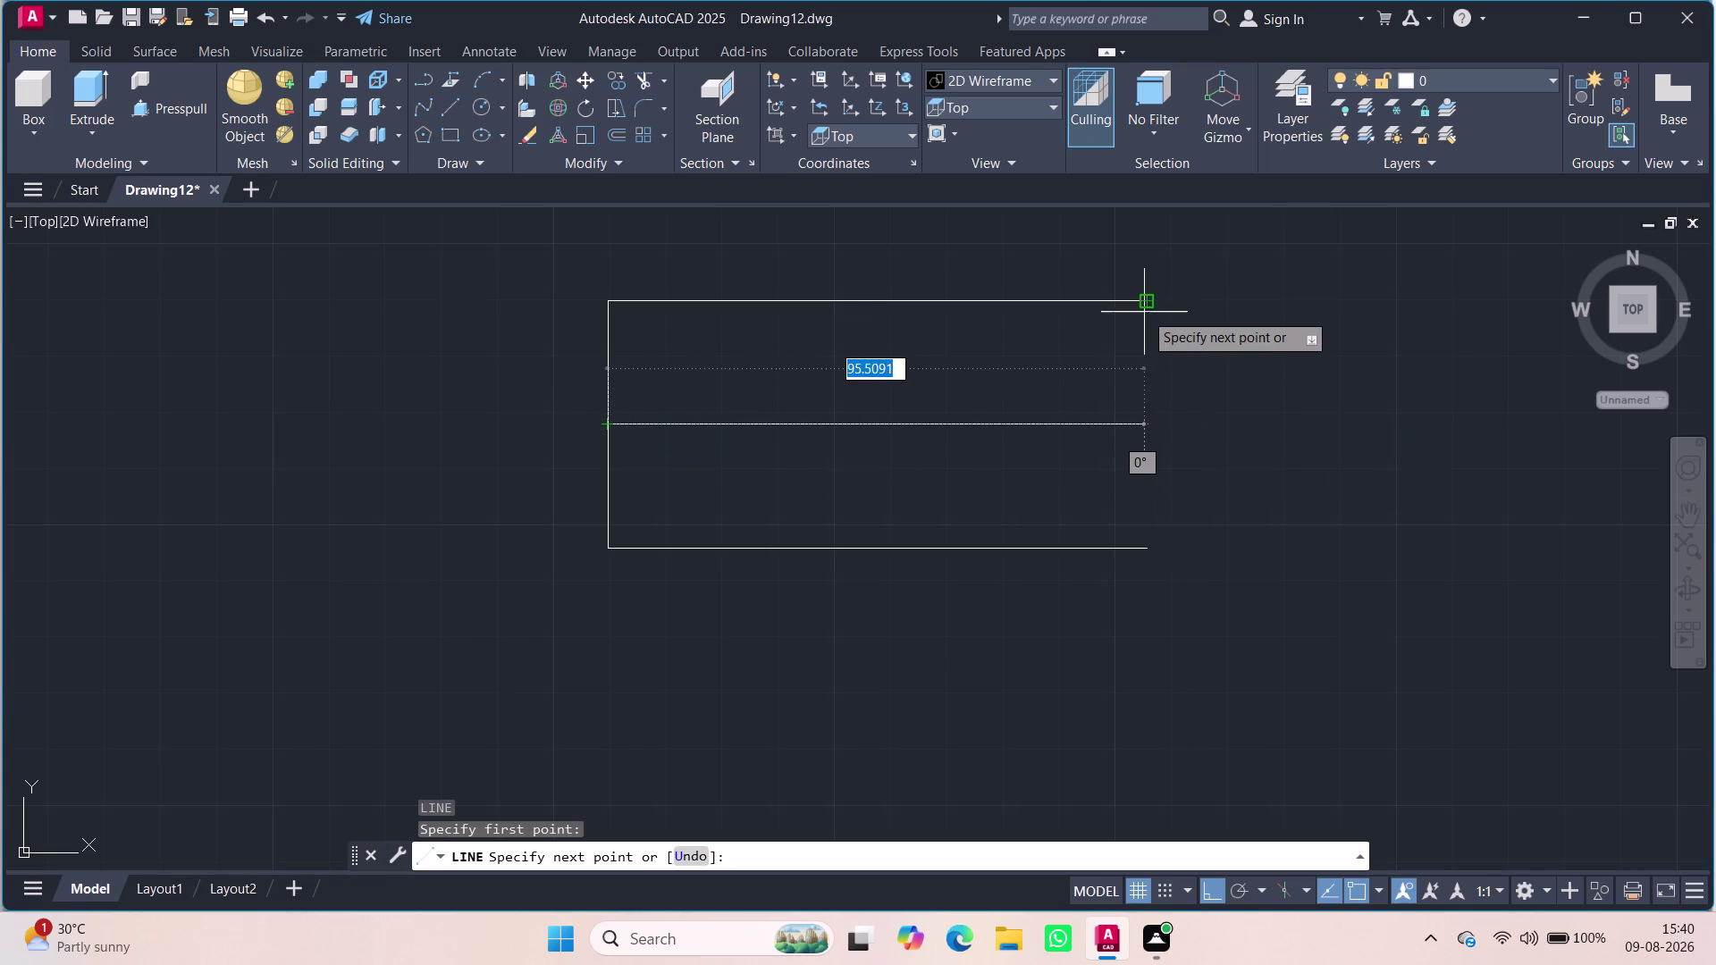
click(1150, 424)
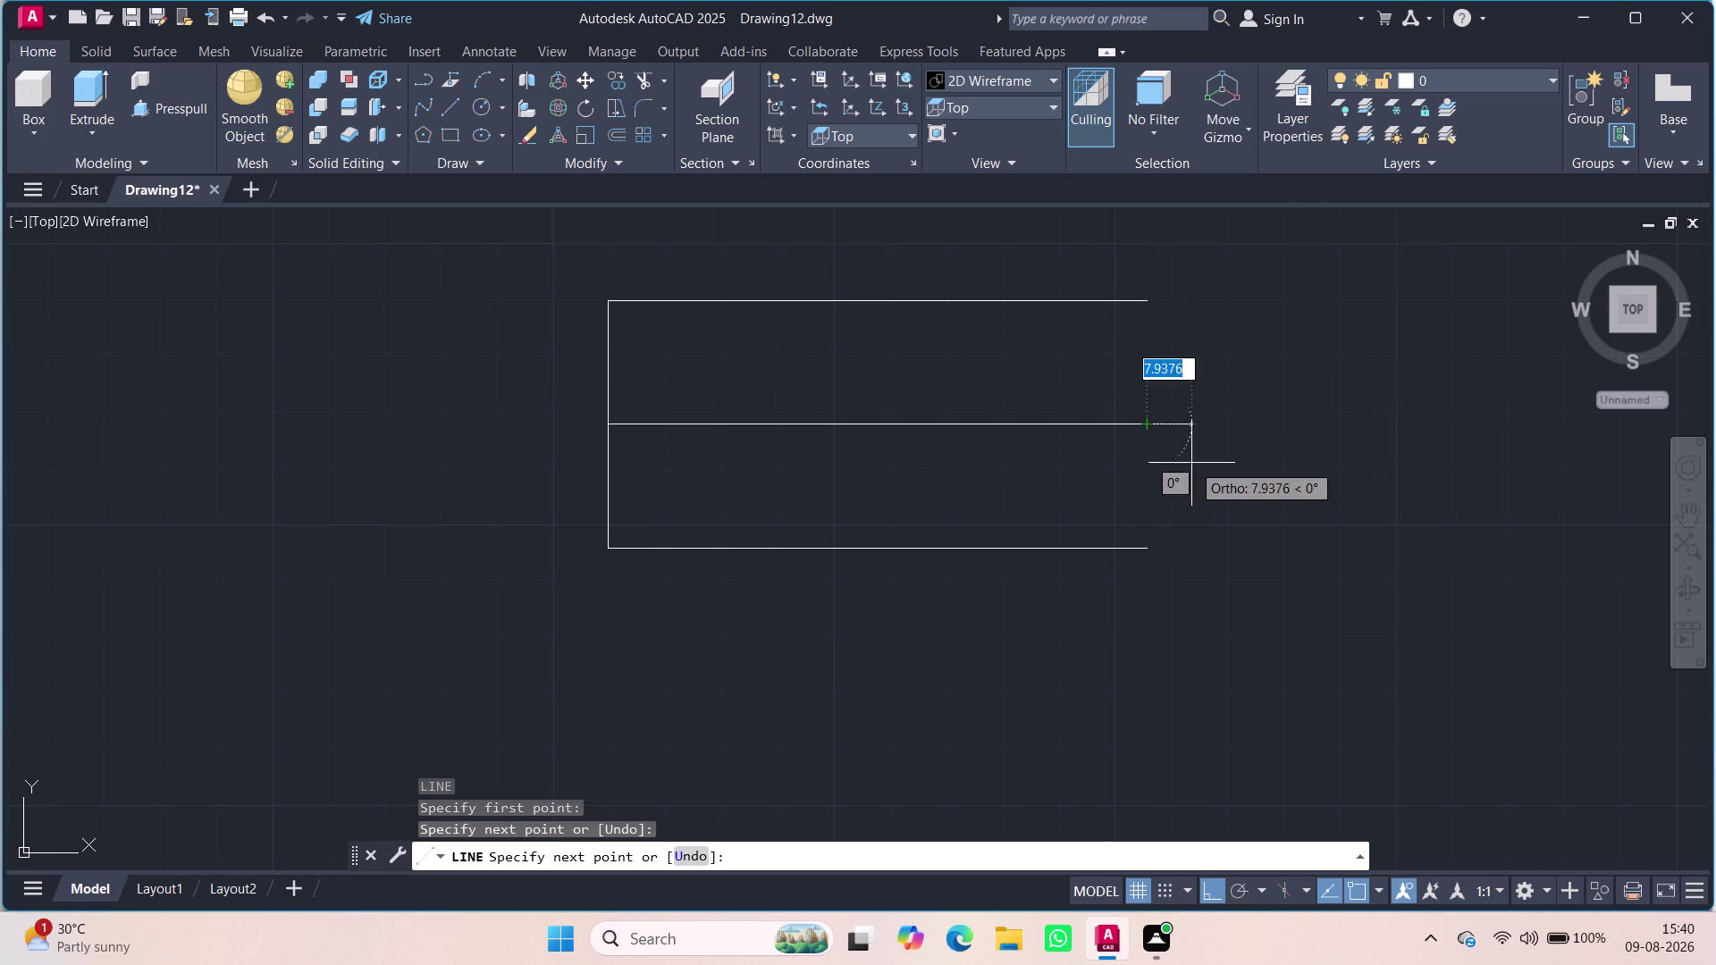
key(Escape)
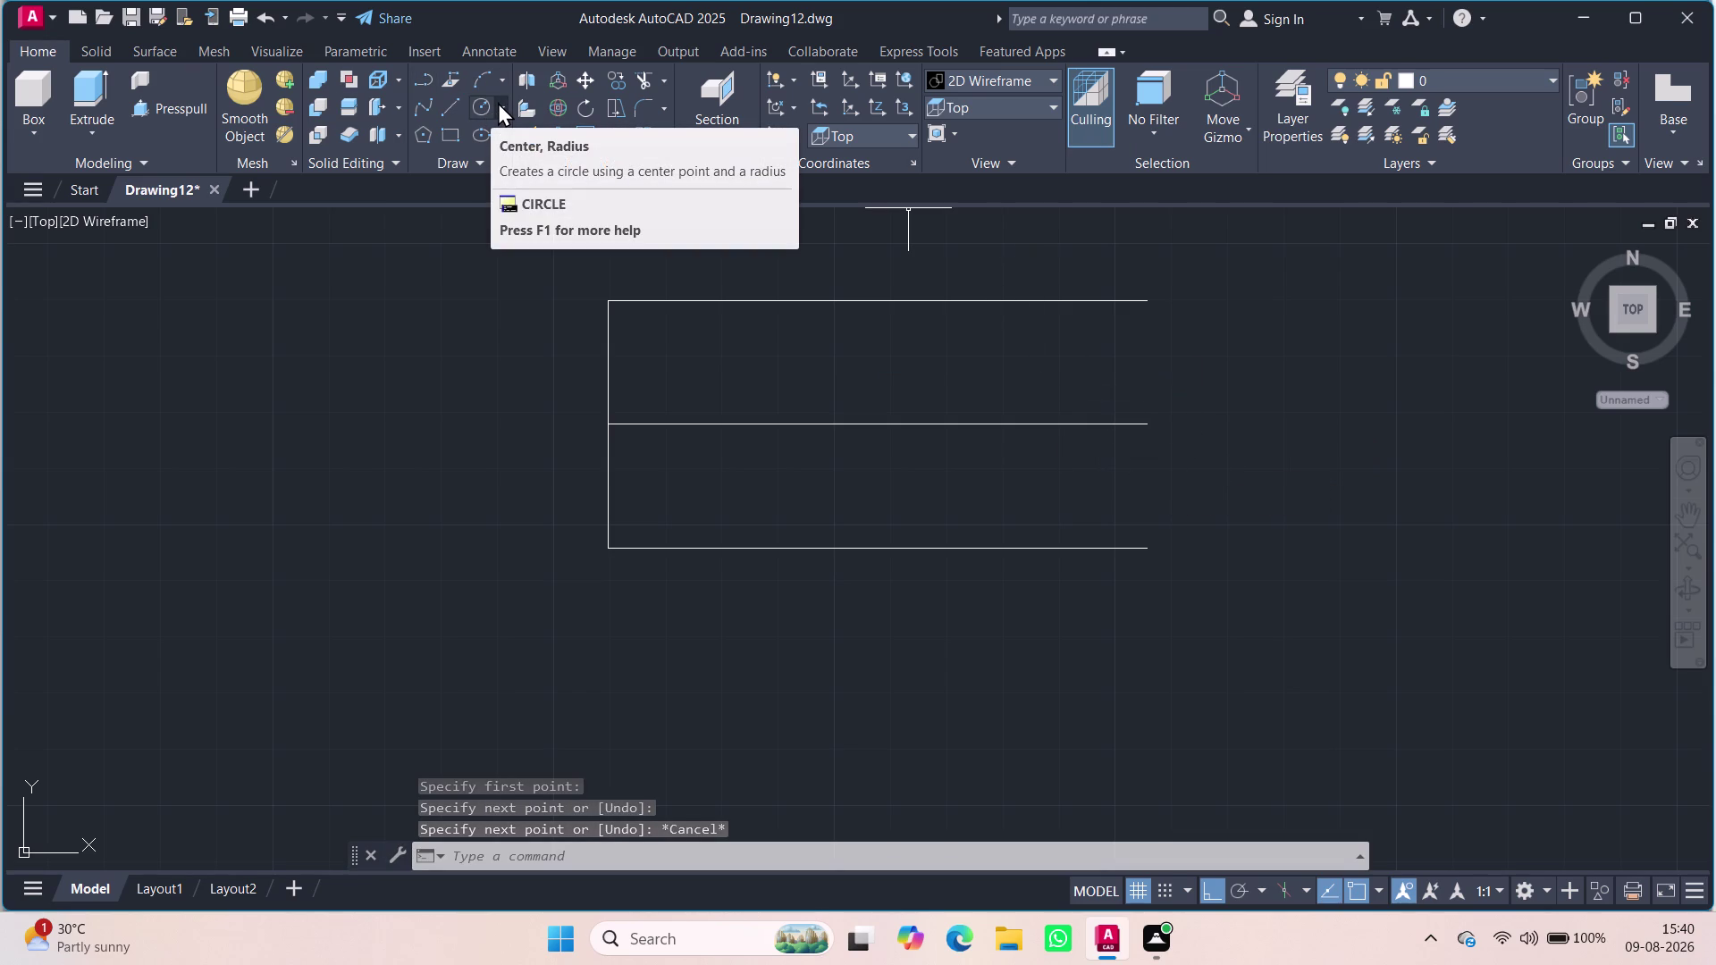
Add a radius-22 circle centred on the centre line's right end.
click(480, 103)
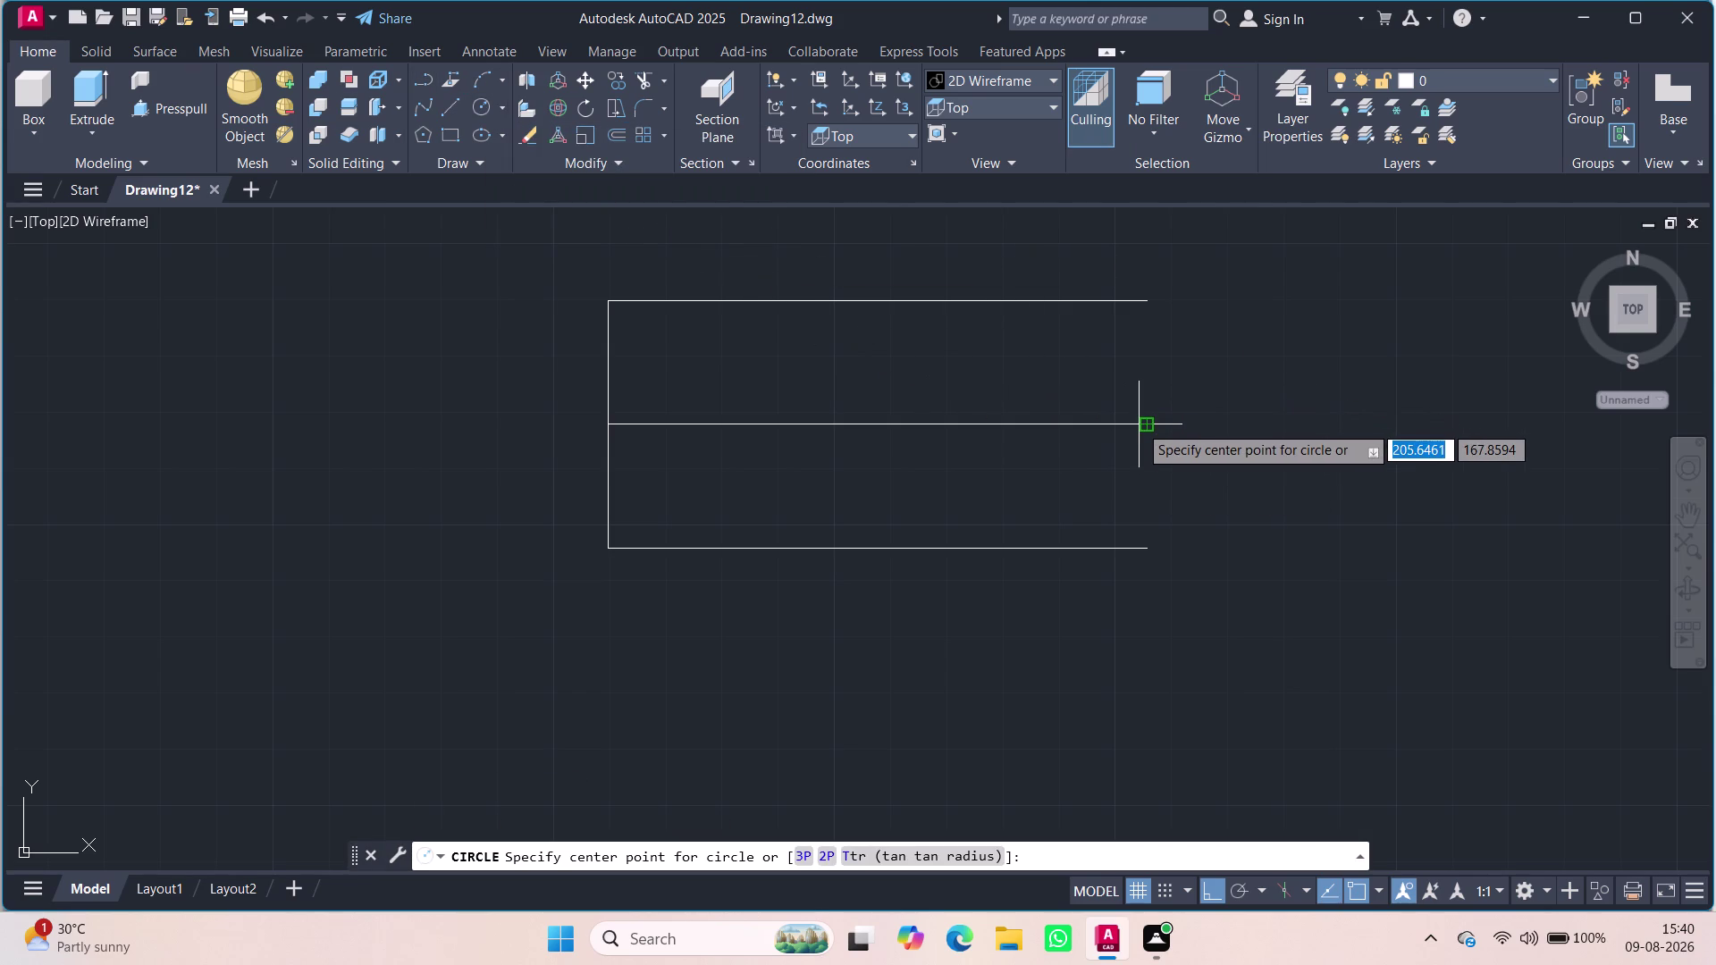
click(1142, 423)
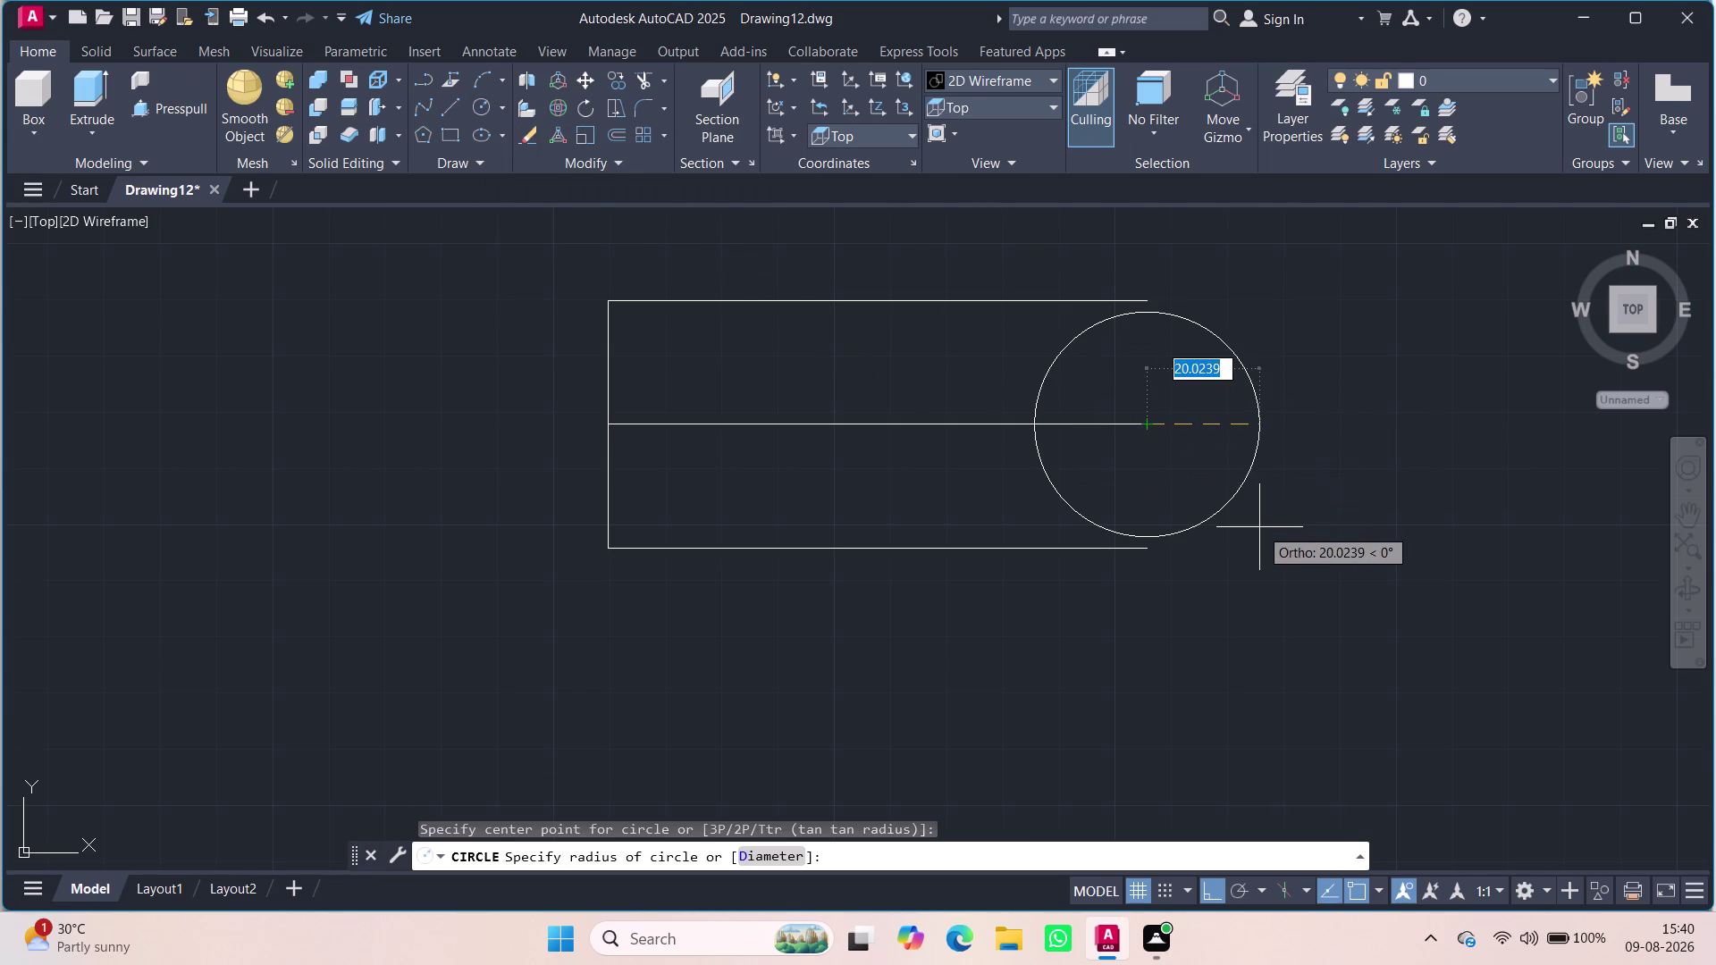
text(22)
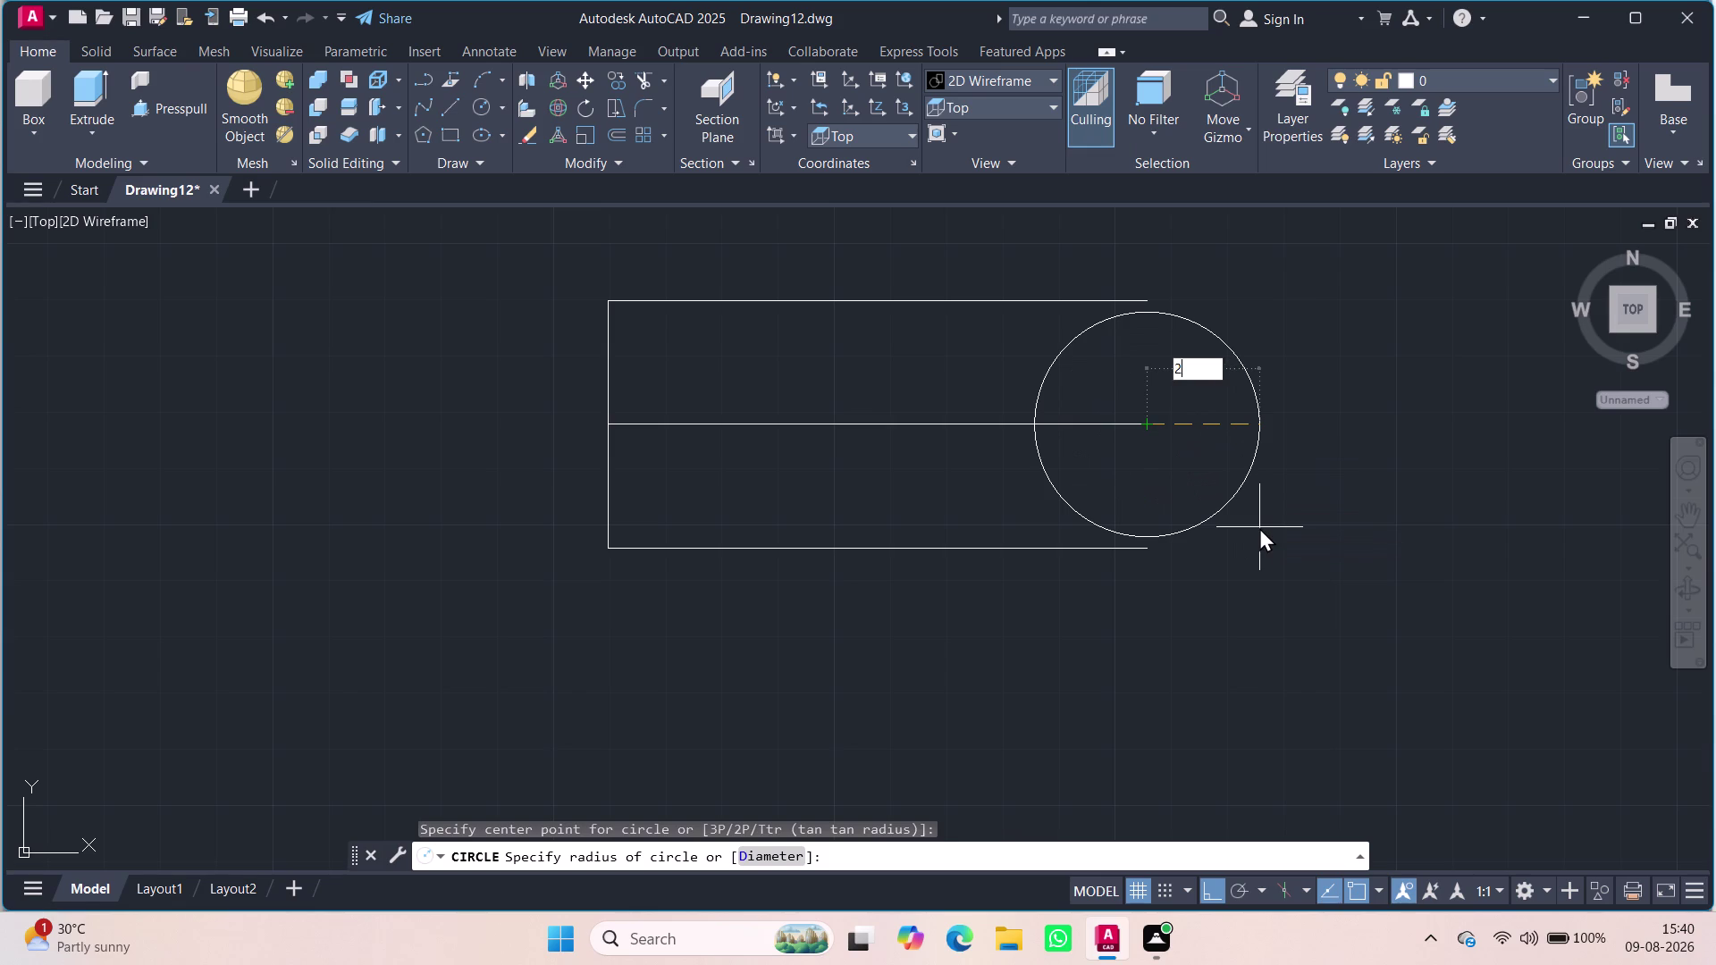
key(Return)
text(tr)
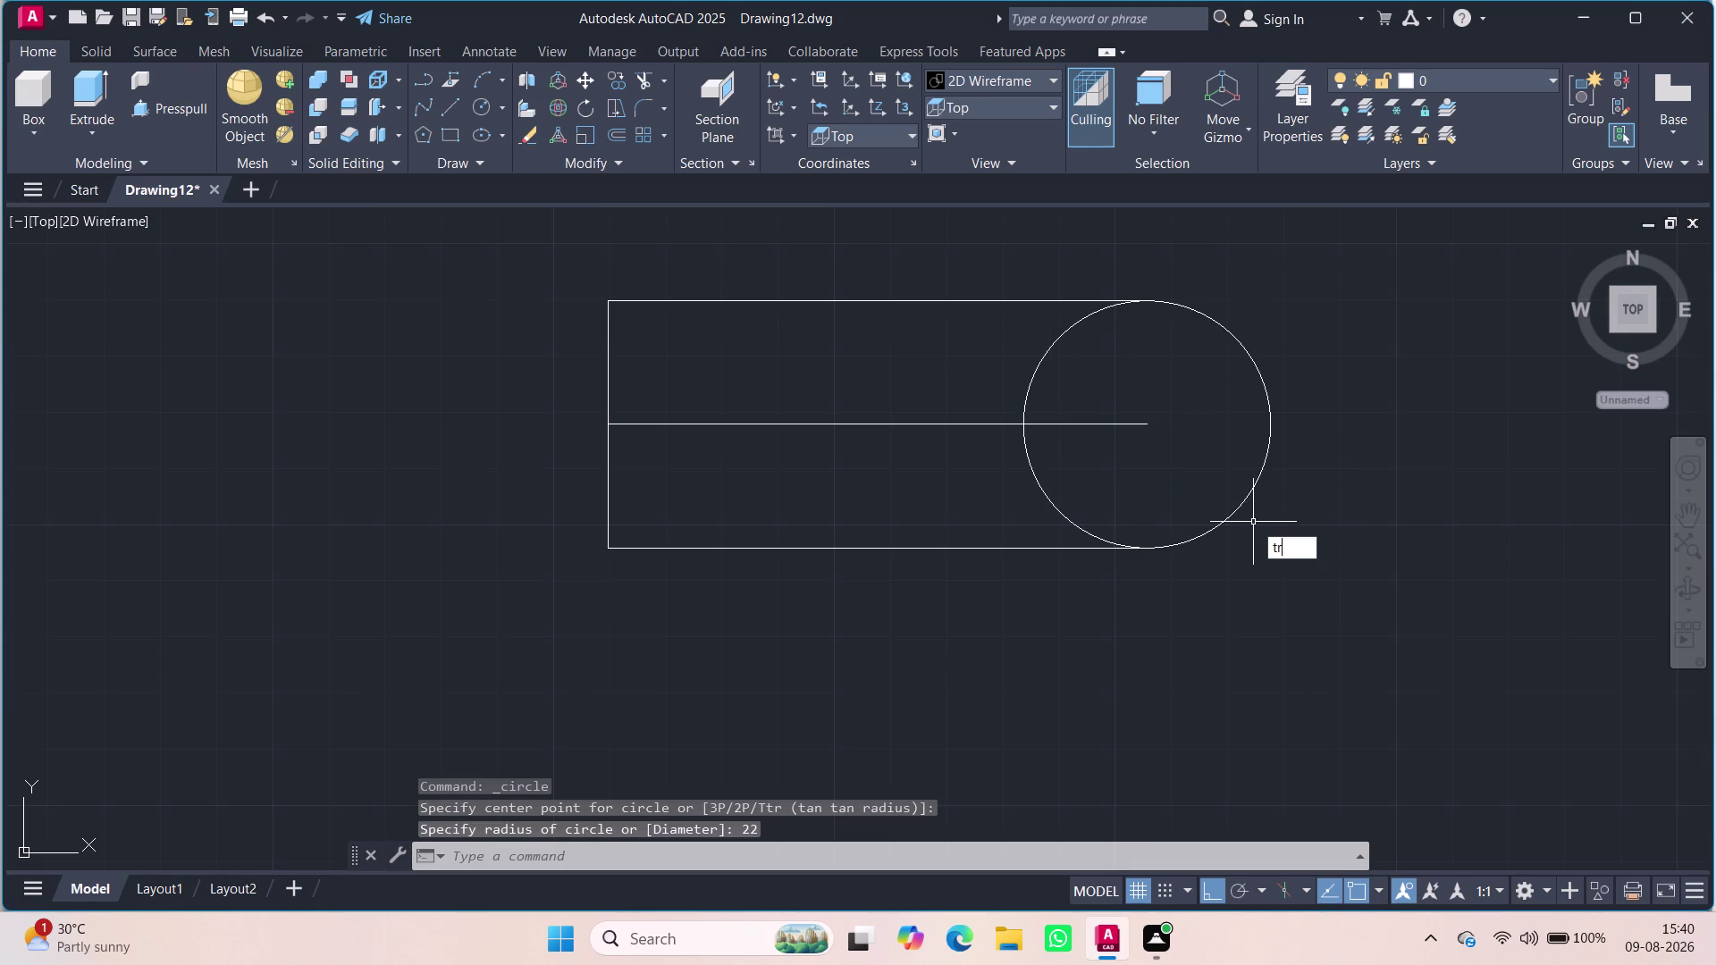
key(Return)
Trim the centre line and the circle's left arc using a fence selection.
key(Return)
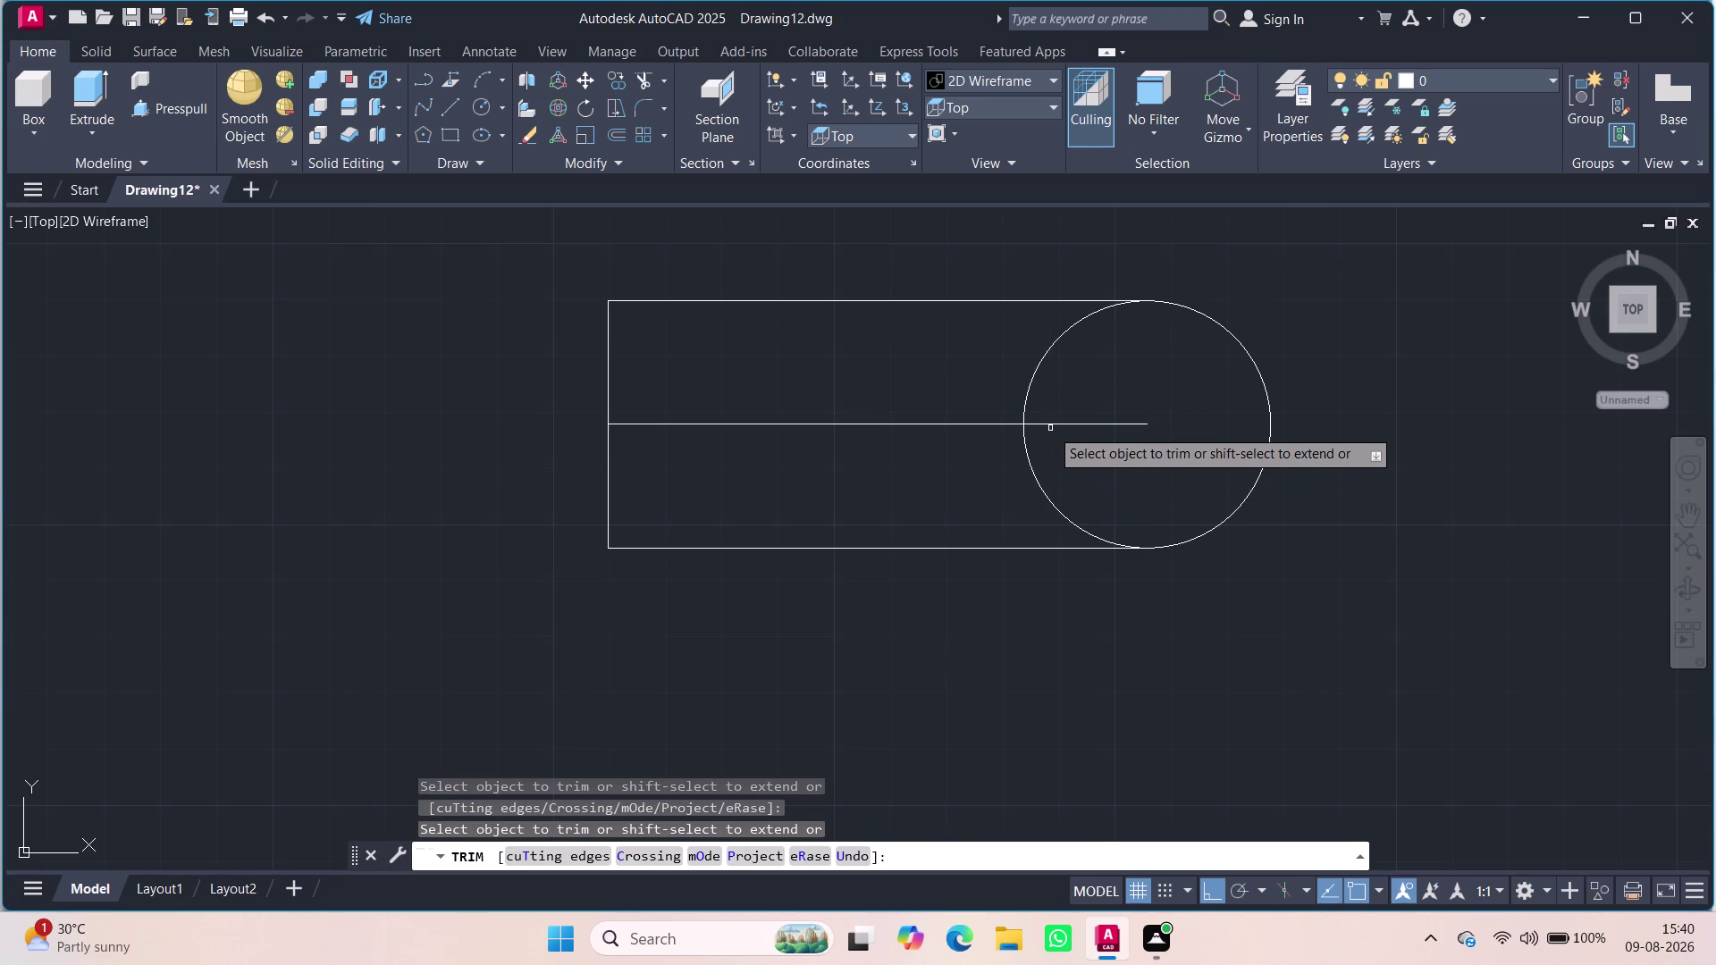
click(1051, 427)
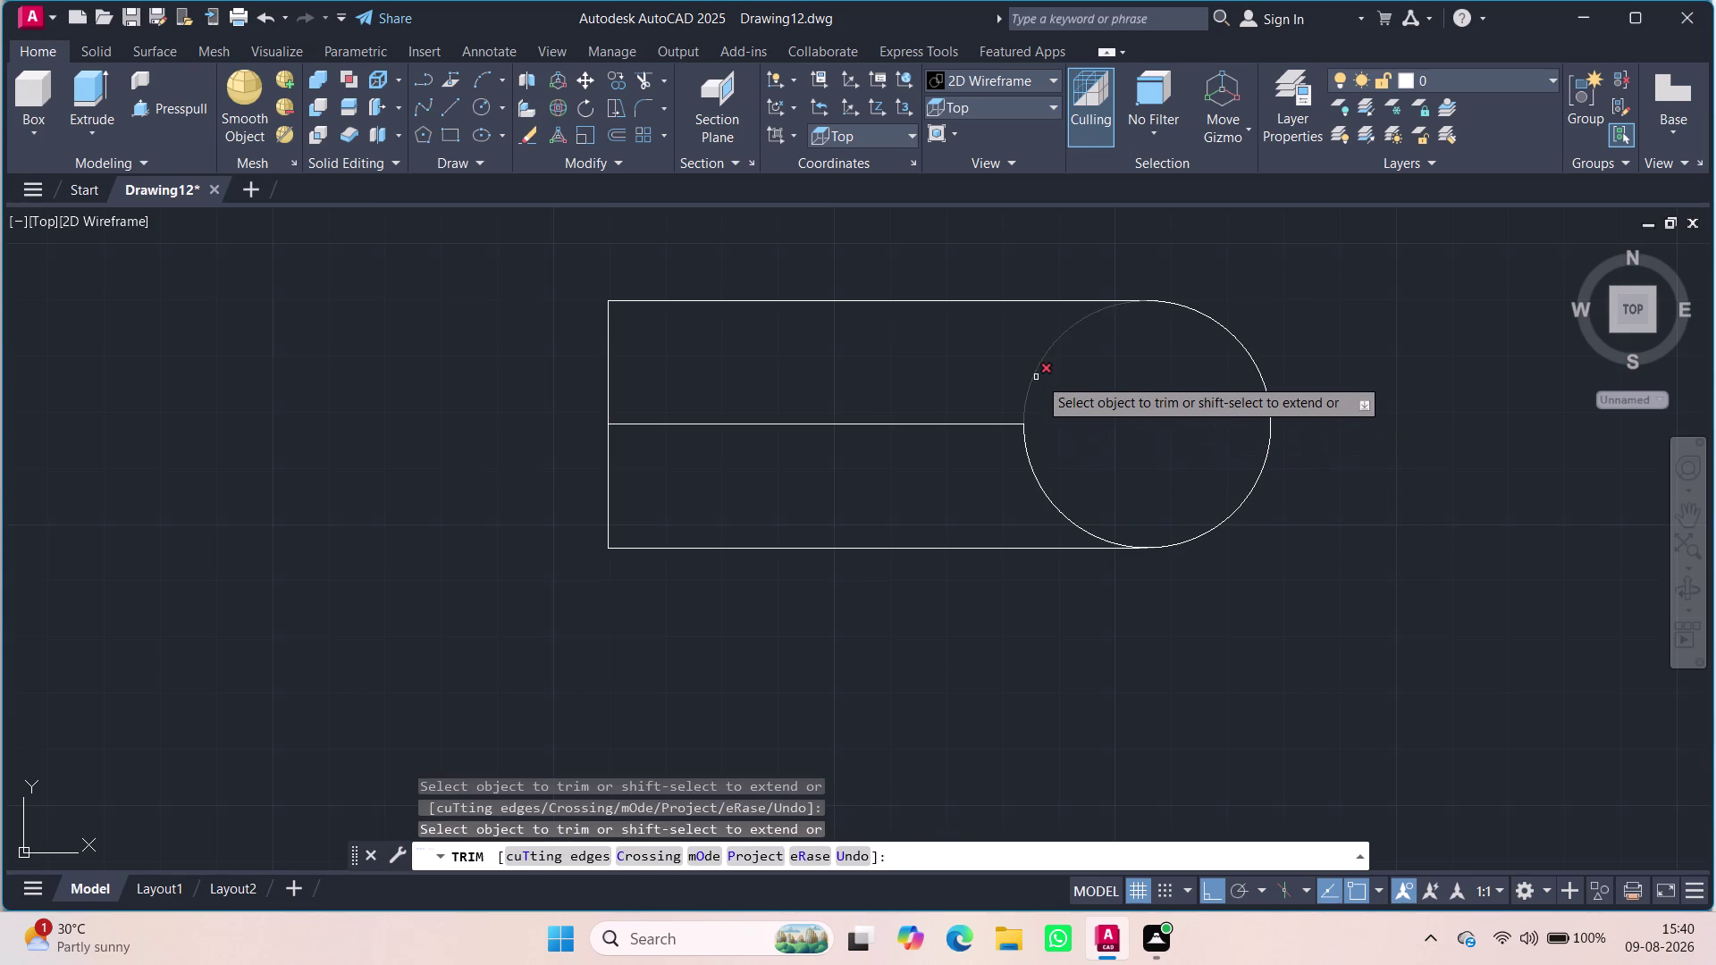
click(1039, 377)
click(1034, 377)
drag(1092, 393, 975, 346)
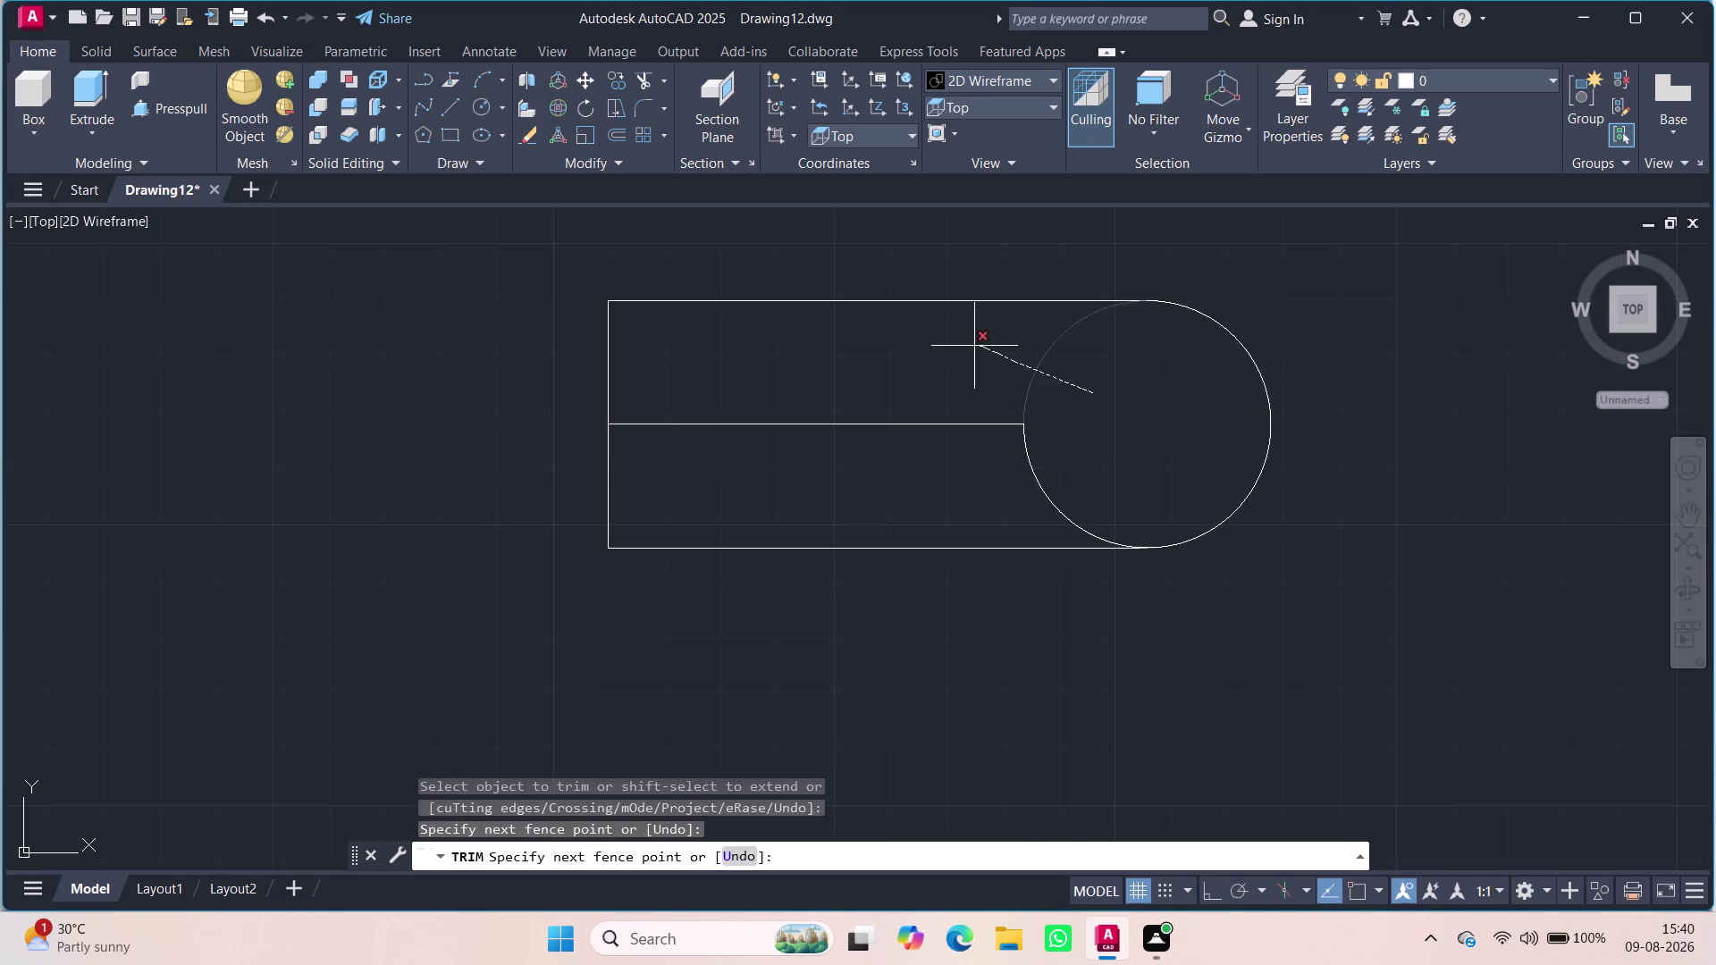
drag(974, 346, 974, 346)
drag(1086, 486, 885, 369)
click(891, 365)
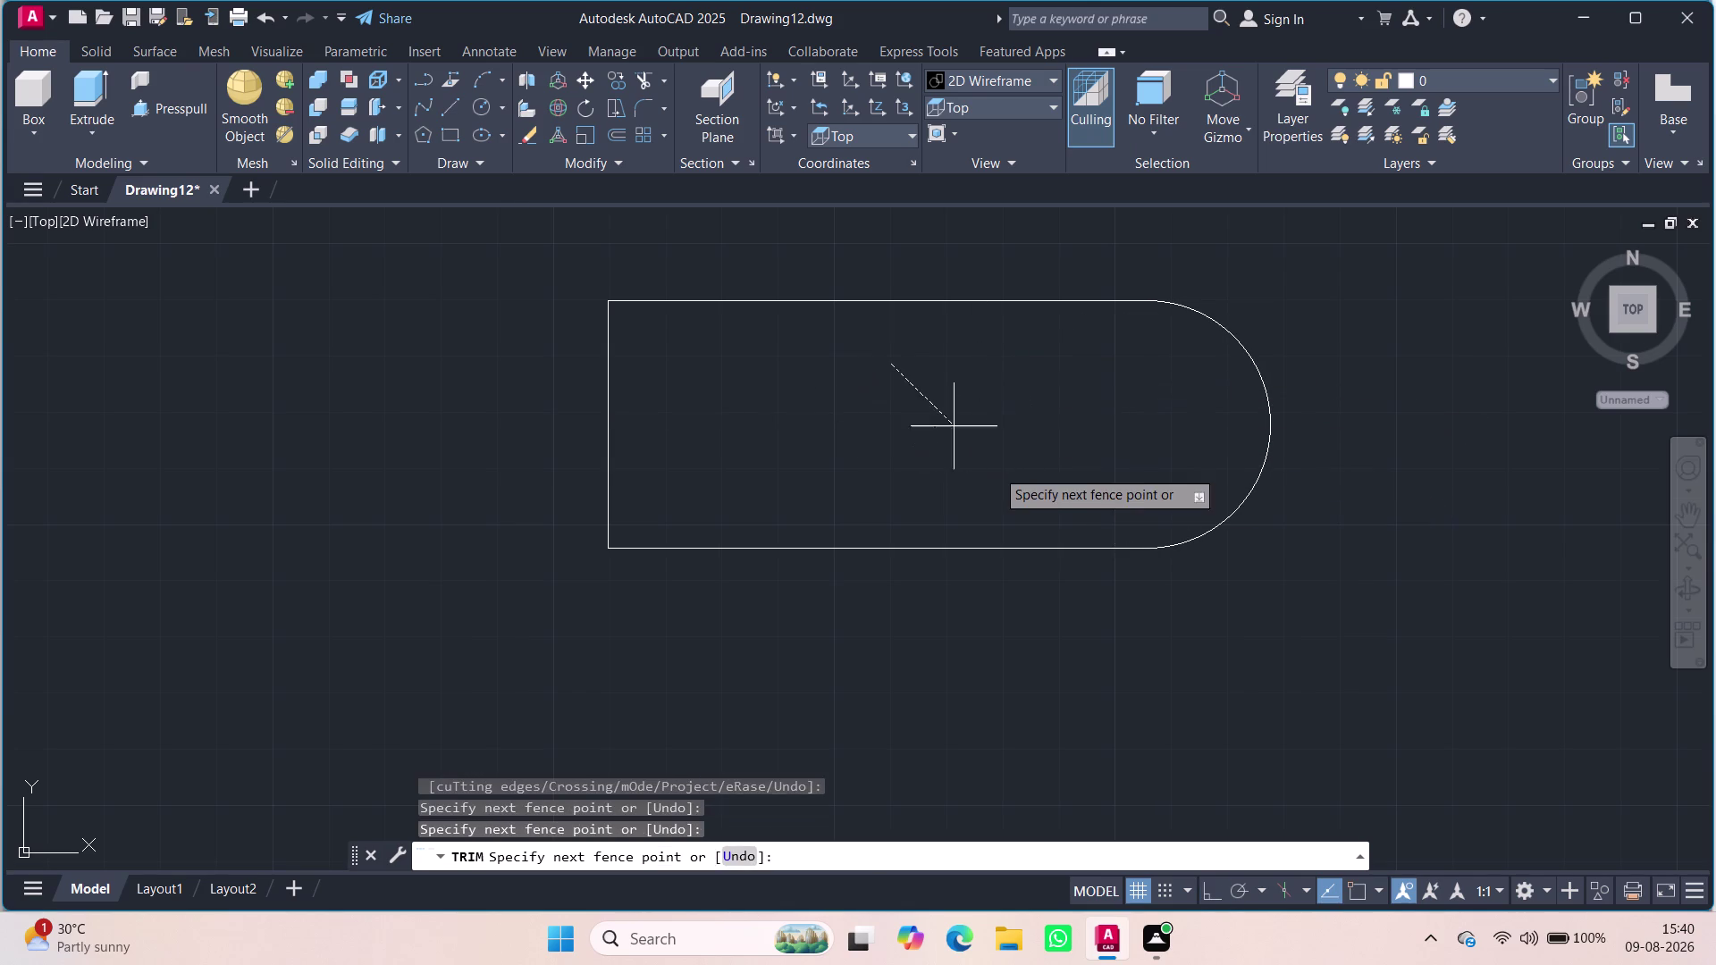
click(1028, 490)
key(Escape)
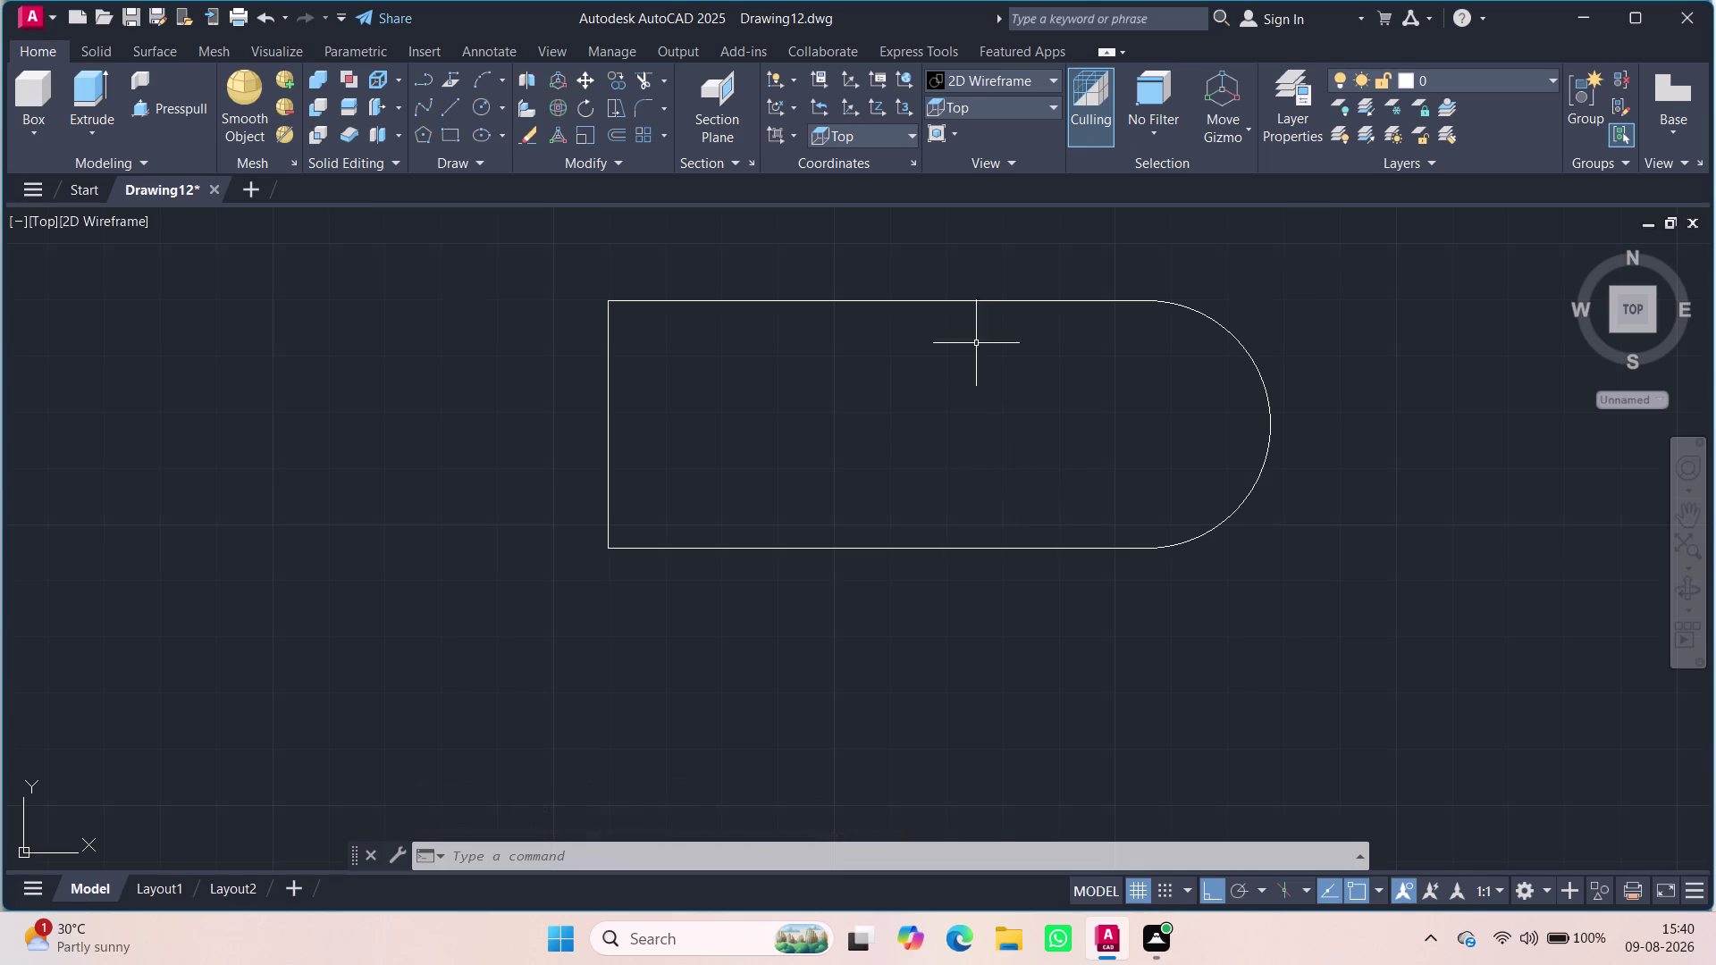
click(474, 108)
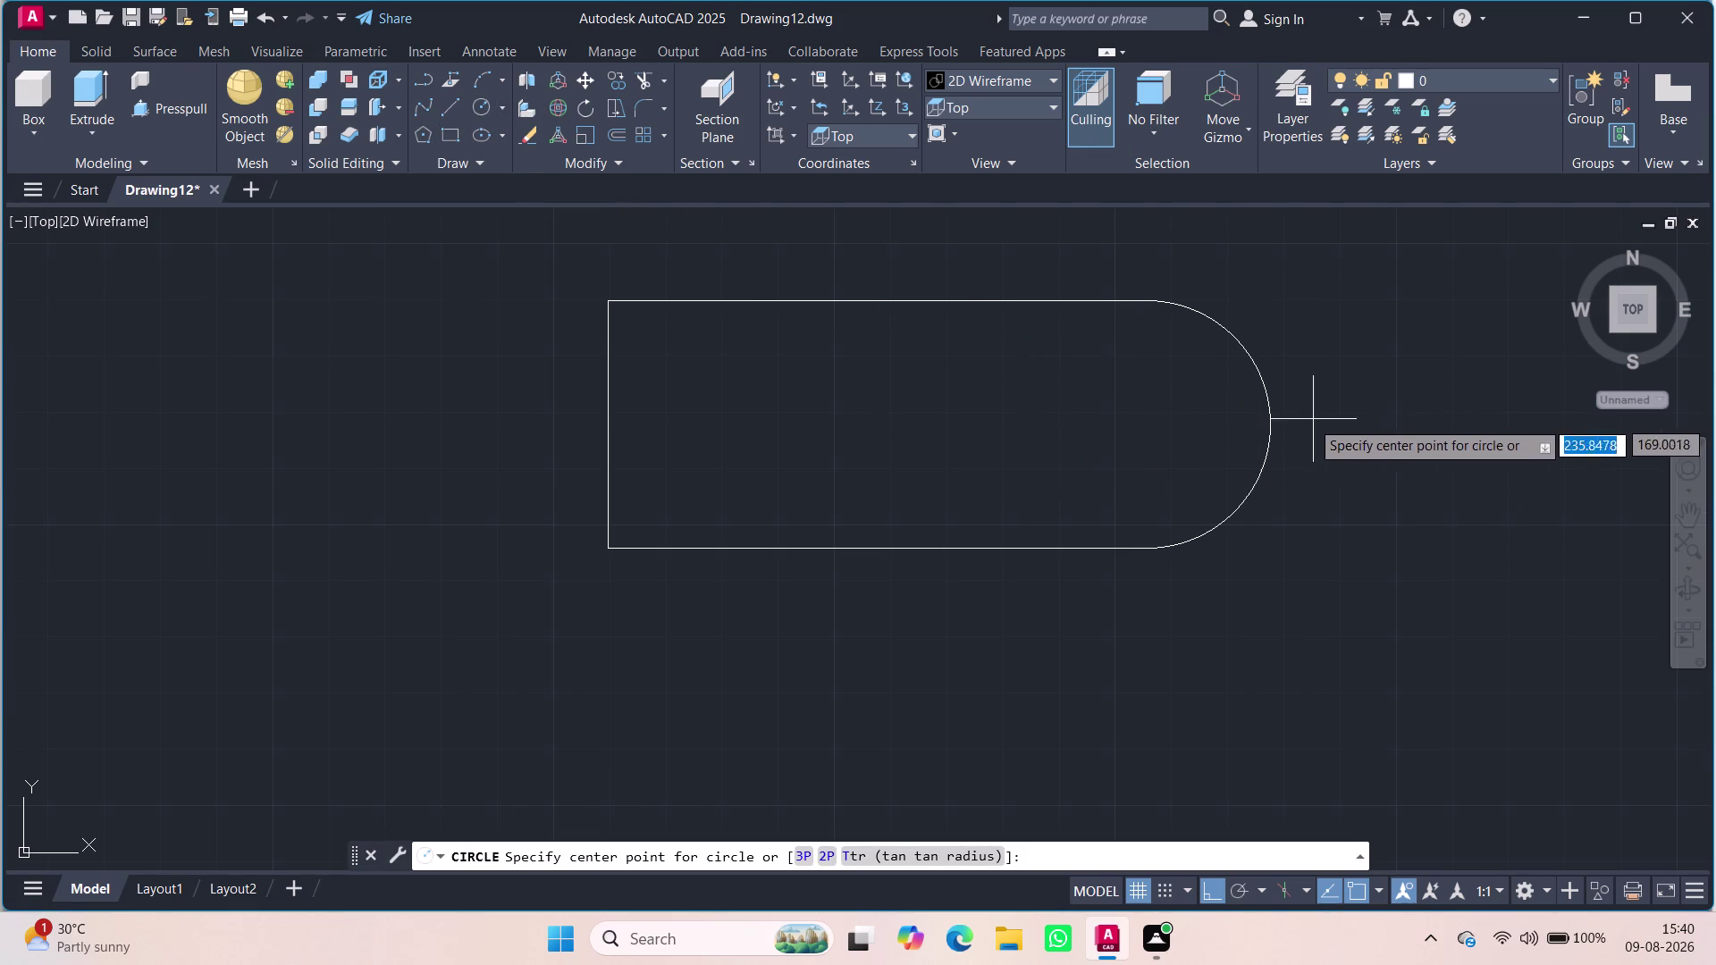
Place a radius-8 hole at the rounded end's centre.
click(1143, 426)
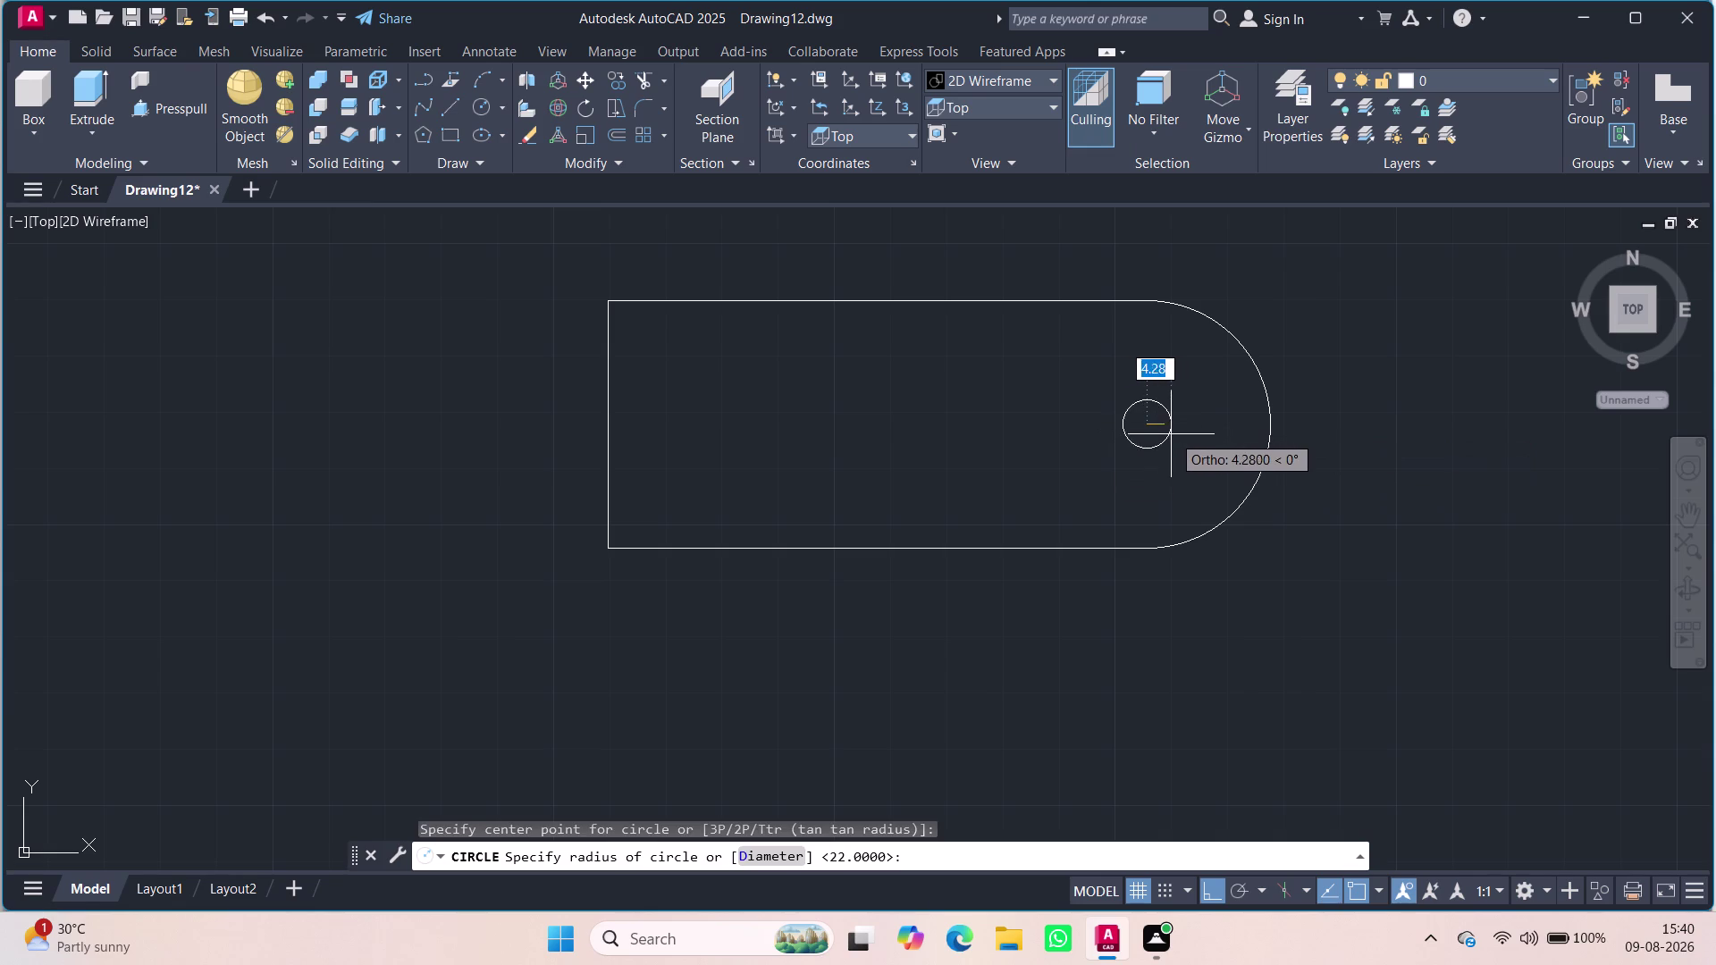
key(8)
key(Return)
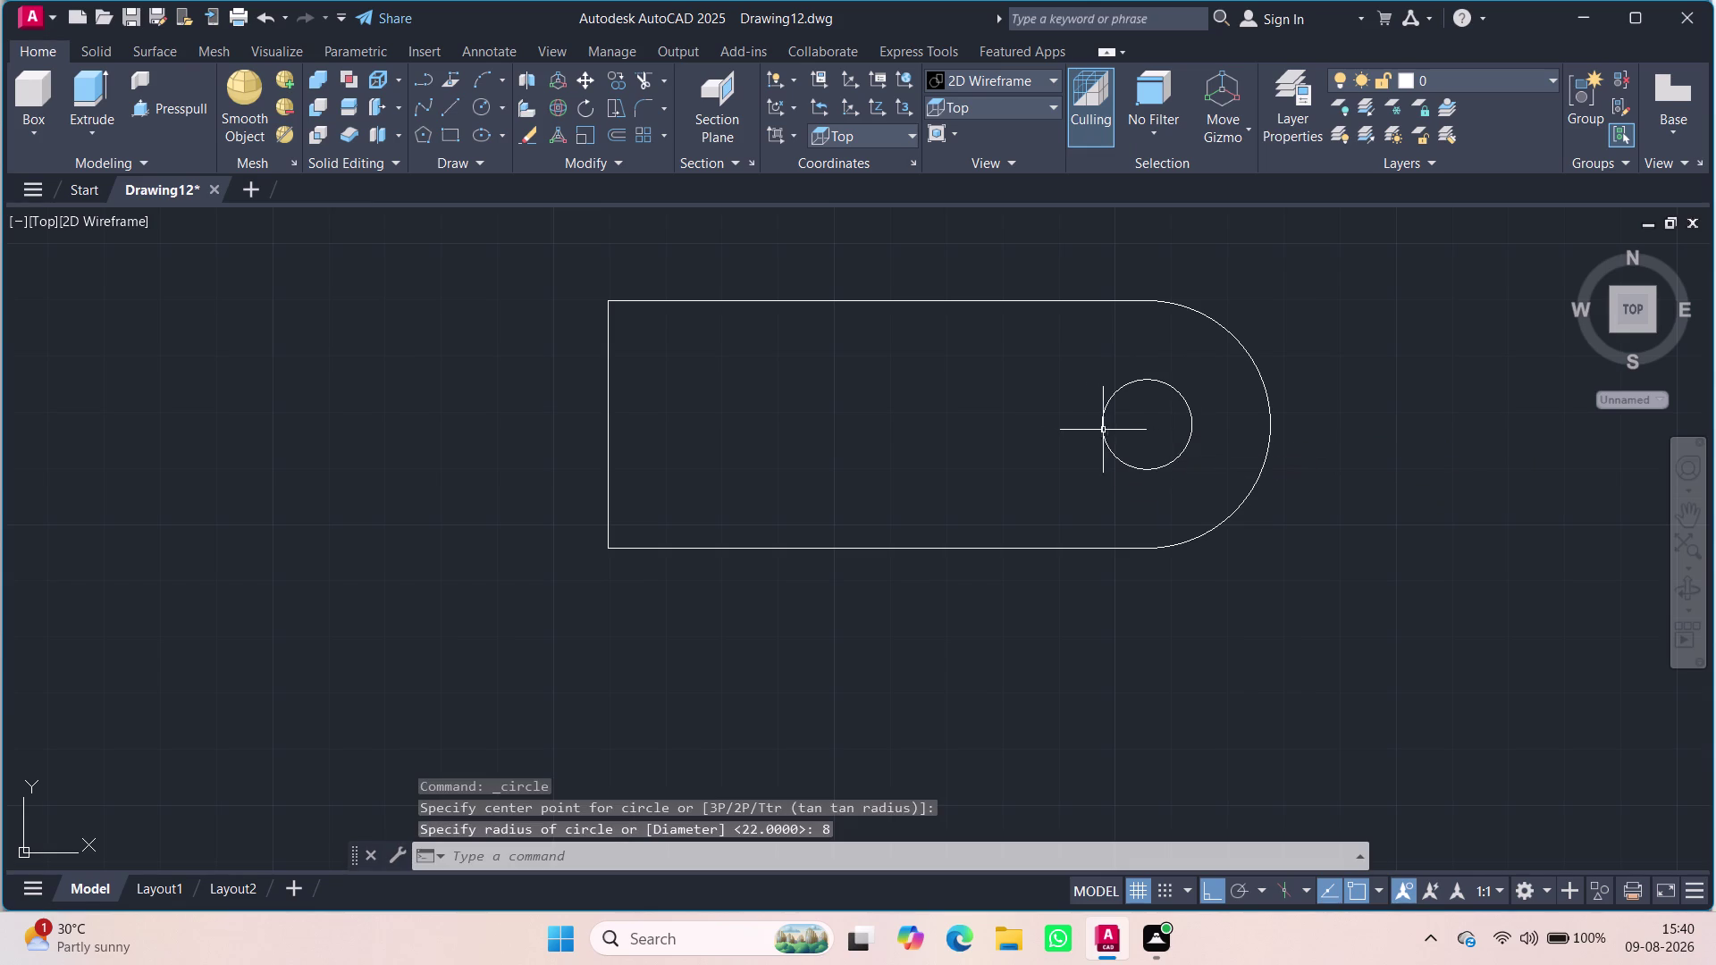
Begin a new line from a point near the hole.
key(l)
key(Return)
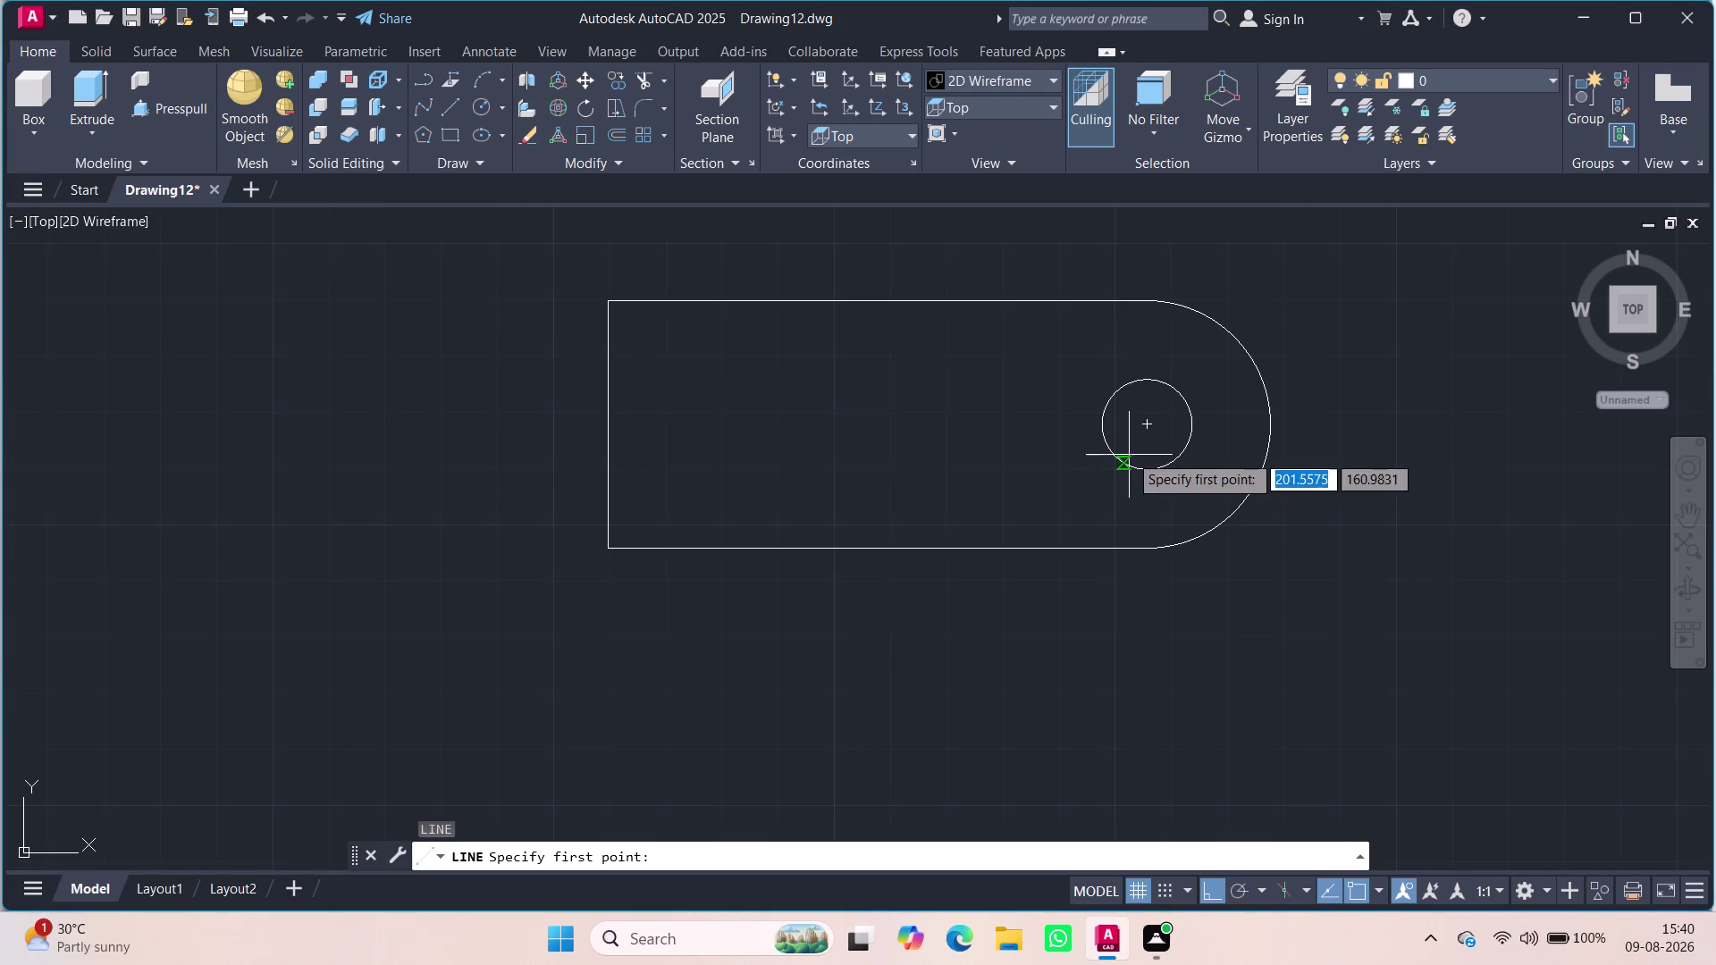
click(1147, 429)
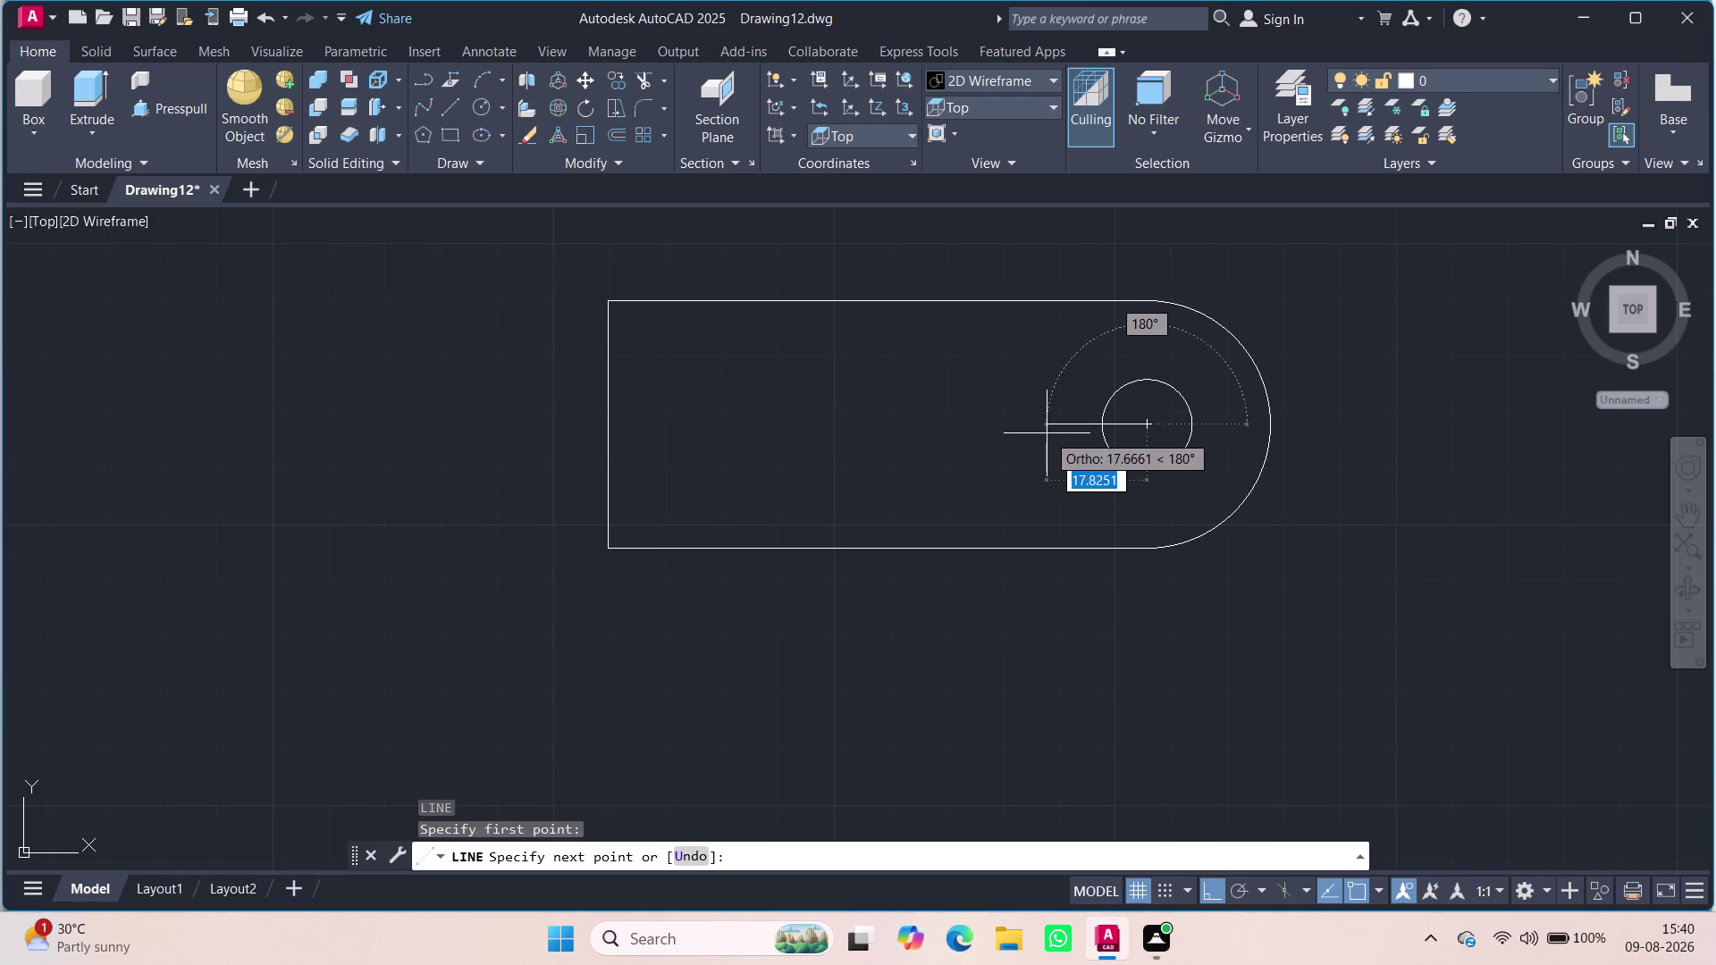